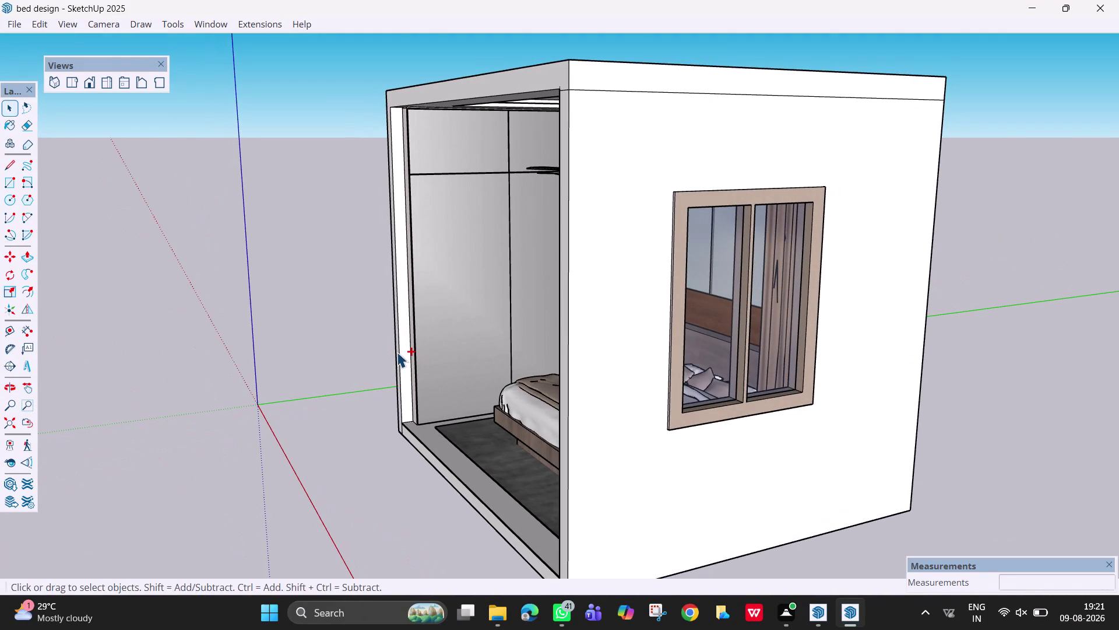
Orbit the bedroom around to a front view facing the bed and zoom in.
key(ctrl+s)
key(ctrl+s)
middle_drag(497, 380, 668, 408)
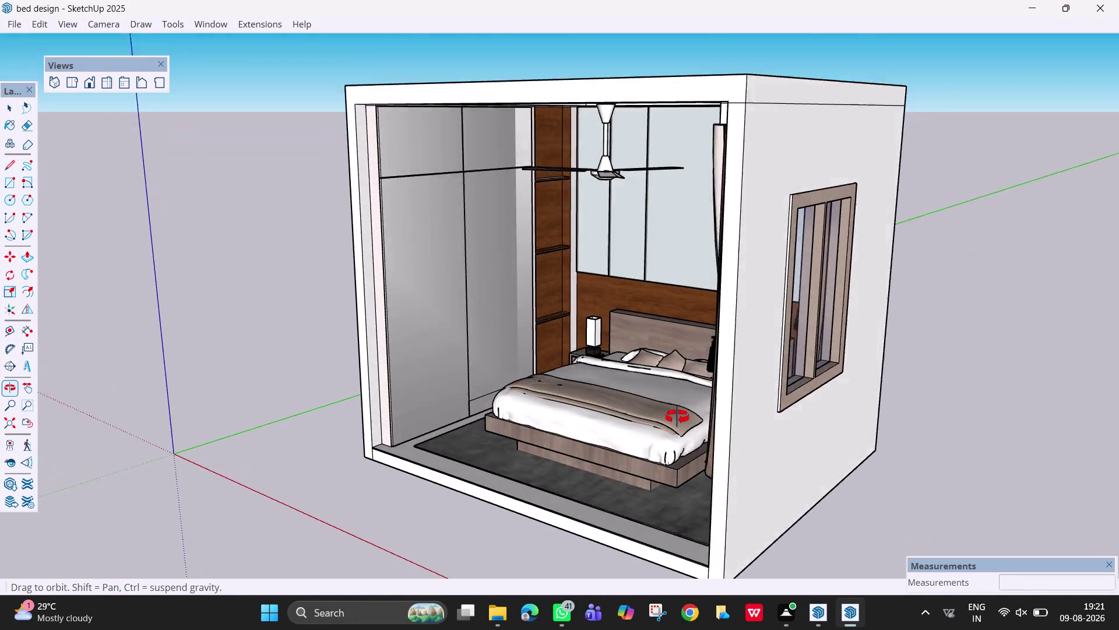
middle_drag(668, 408, 809, 334)
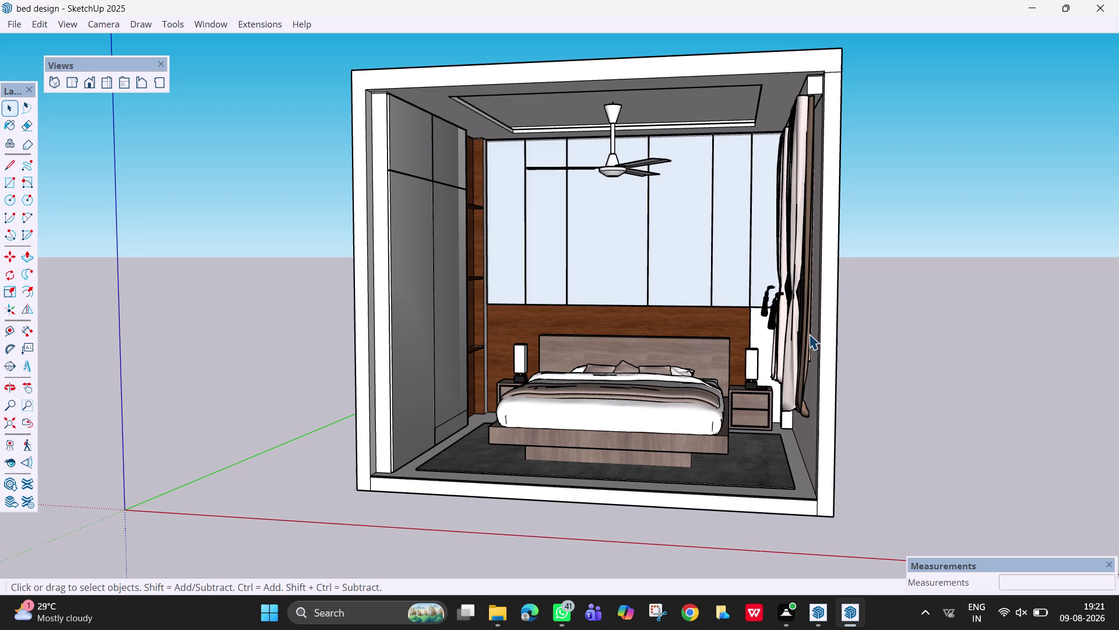
middle_drag(695, 359, 764, 403)
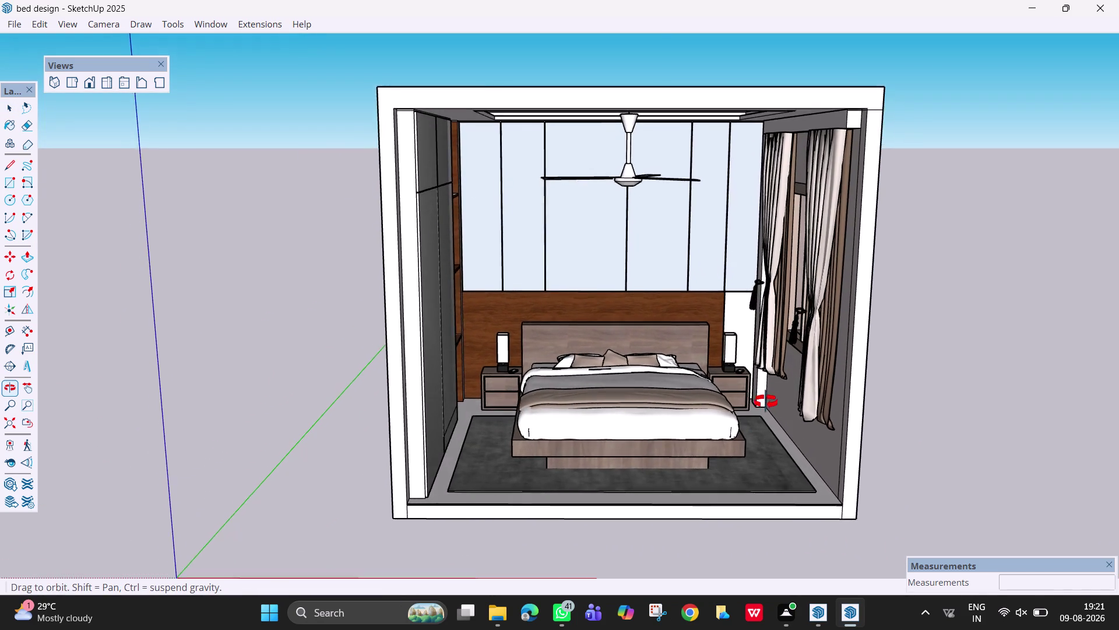
middle_drag(764, 402, 748, 407)
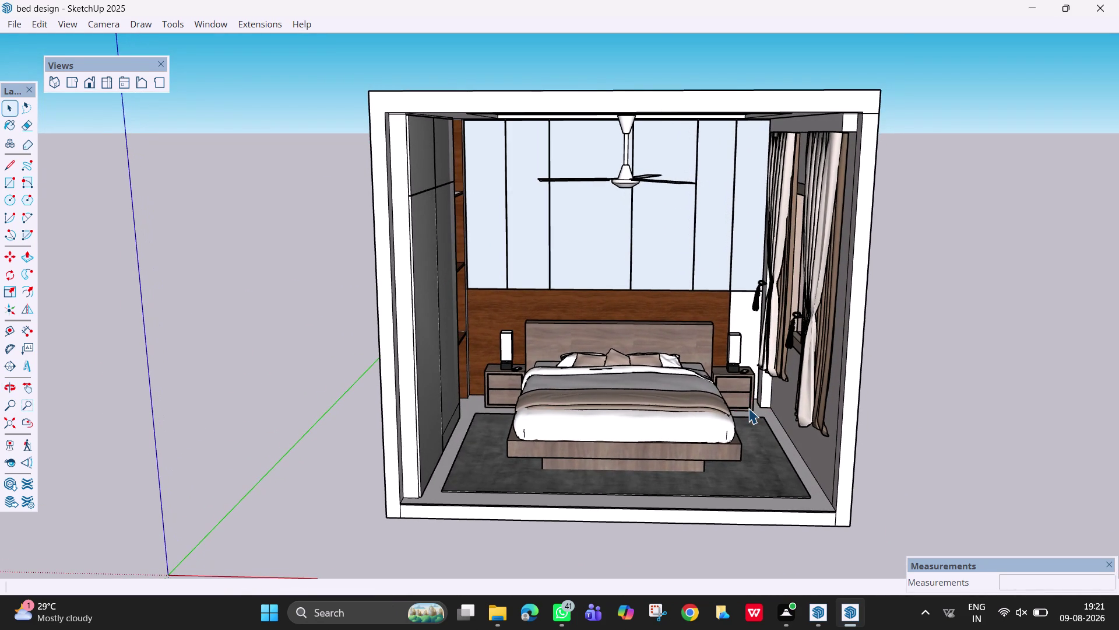
scroll(up, 3)
click(739, 398)
Pan to centre the bedroom and level the front viewing angle.
key(h)
drag(738, 398, 743, 405)
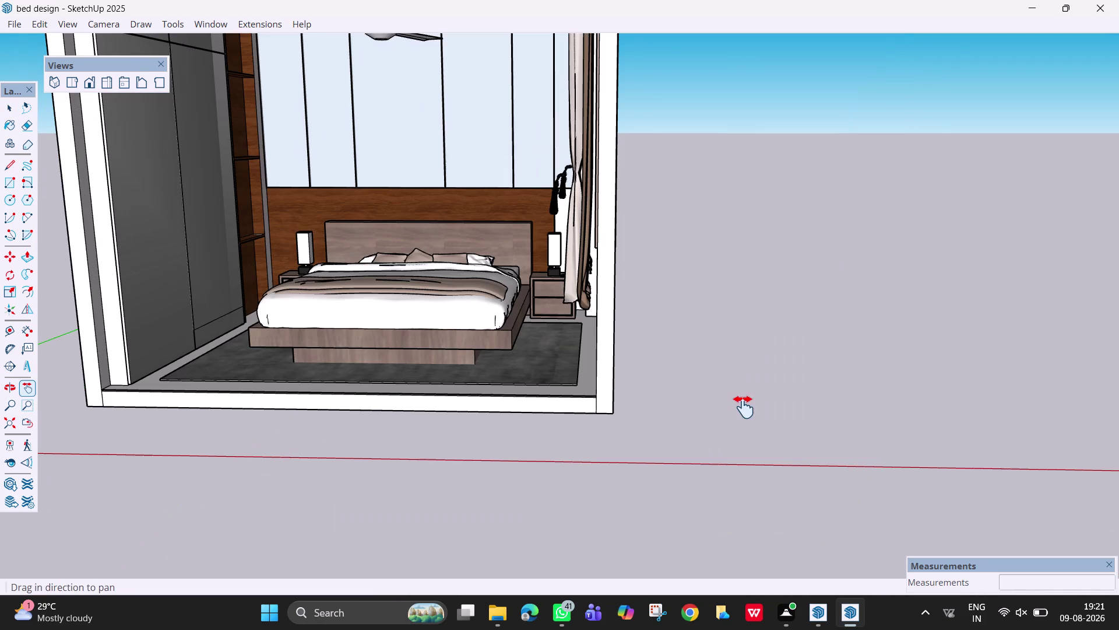
drag(743, 405, 745, 408)
drag(539, 334, 660, 461)
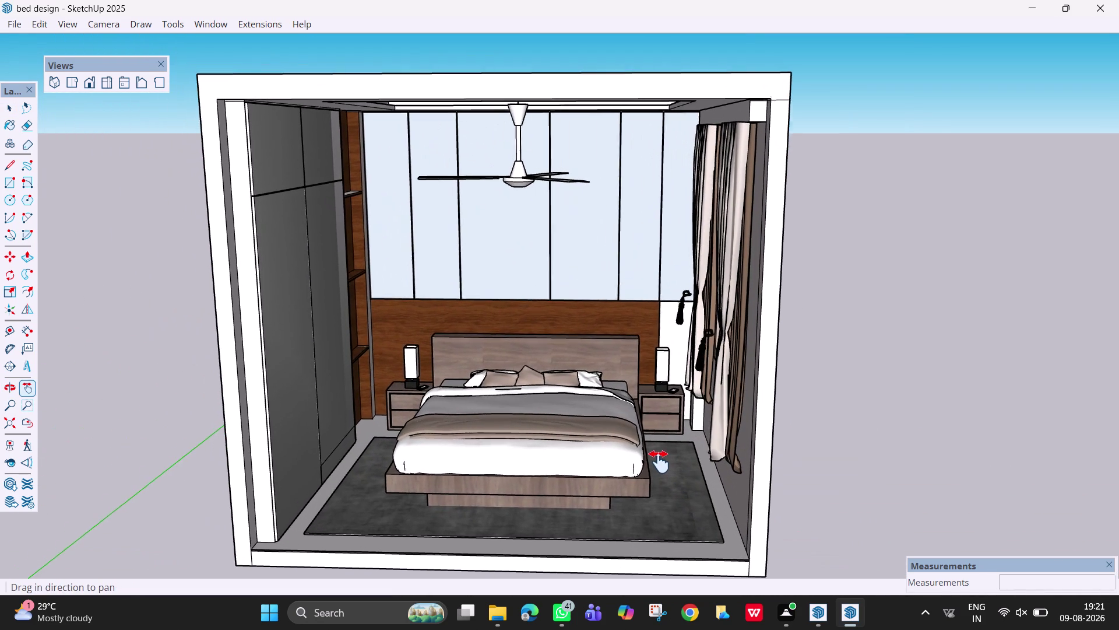
drag(659, 460, 660, 462)
middle_drag(664, 448, 673, 450)
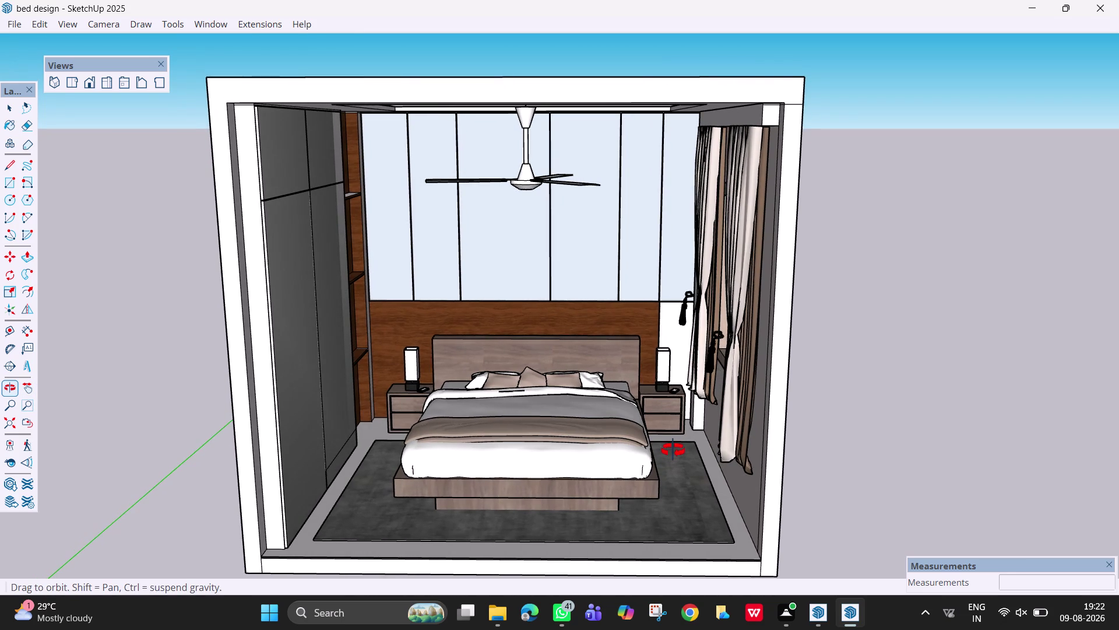
middle_drag(673, 450, 683, 453)
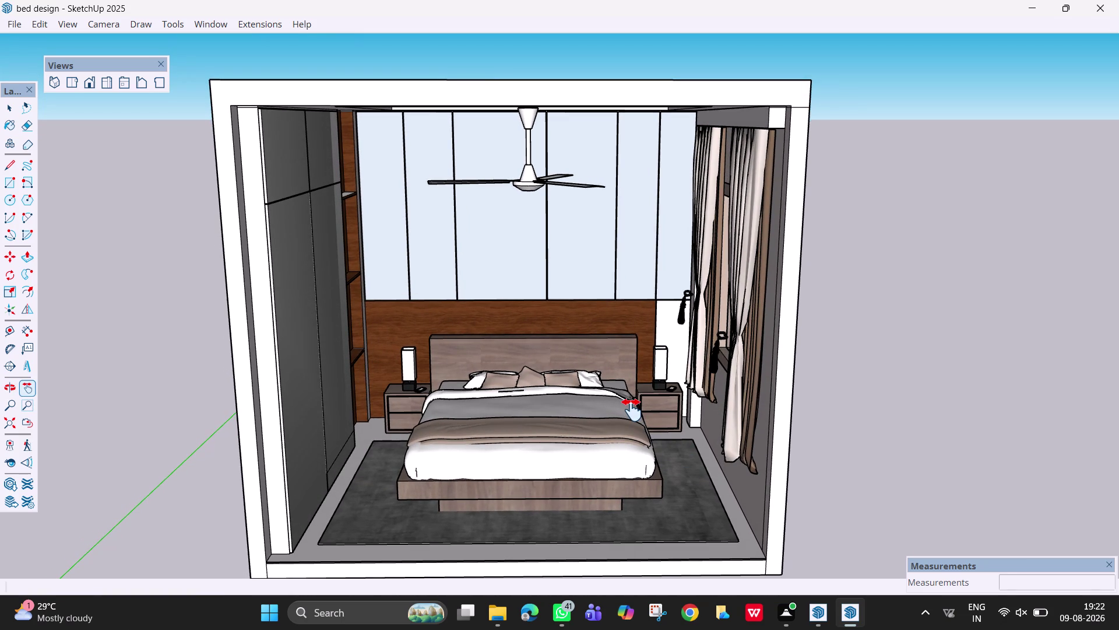
middle_drag(632, 410, 632, 402)
drag(604, 375, 600, 356)
Zoom closer on the bed, level the view, and open the Print dialog.
scroll(up, 3)
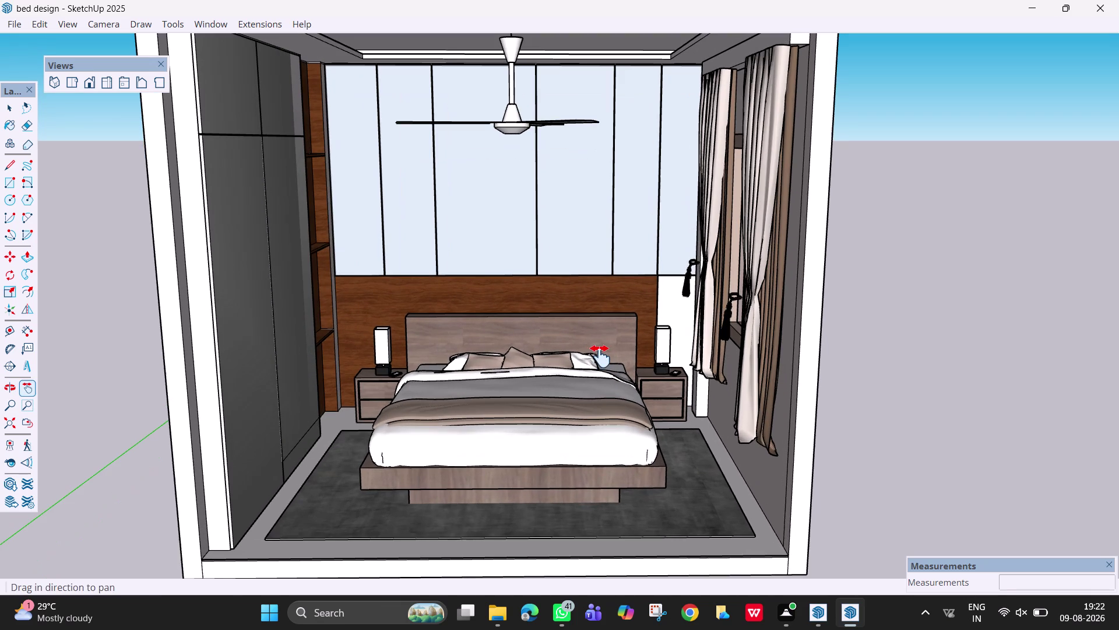
middle_drag(616, 366, 652, 391)
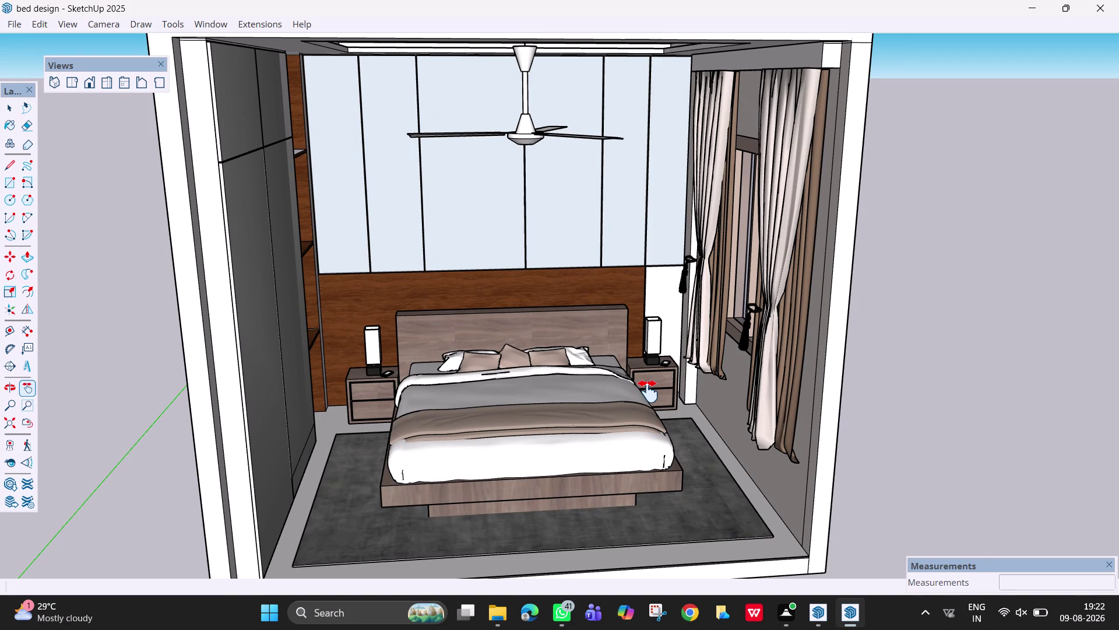
middle_drag(648, 392, 623, 391)
key(space)
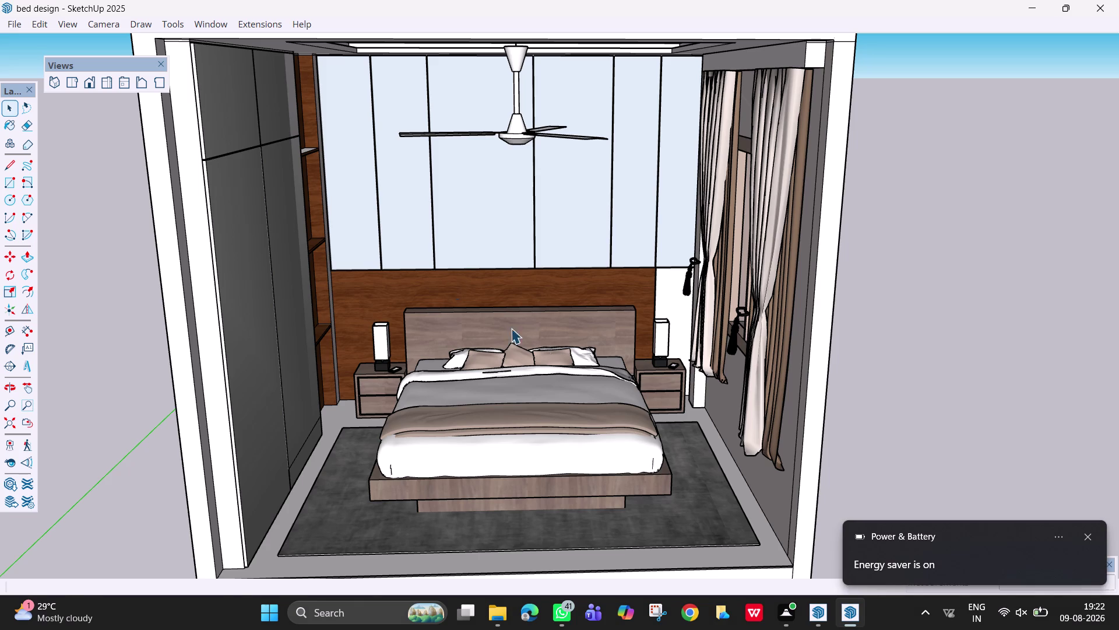
key(space)
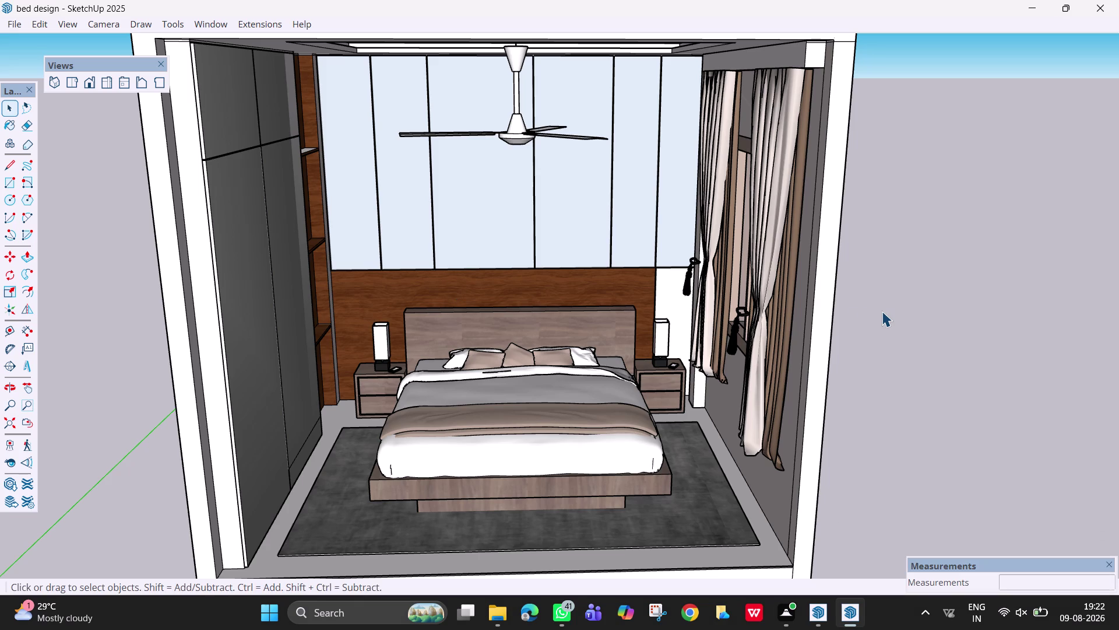
key(ctrl+p)
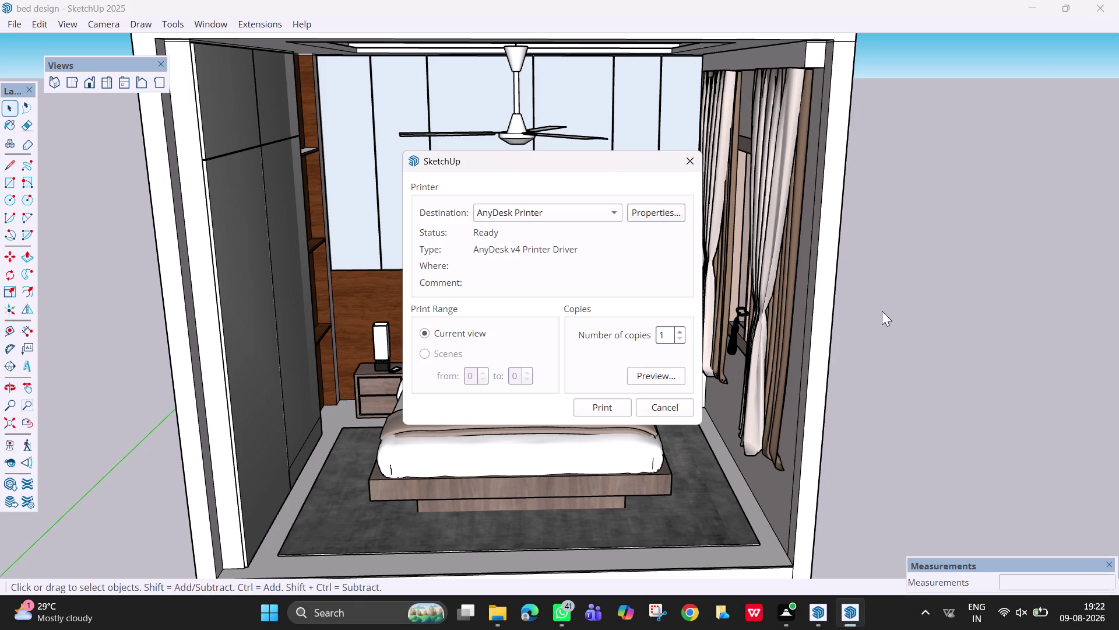
Choose Microsoft Print to PDF as the printer and open the page preview.
click(597, 215)
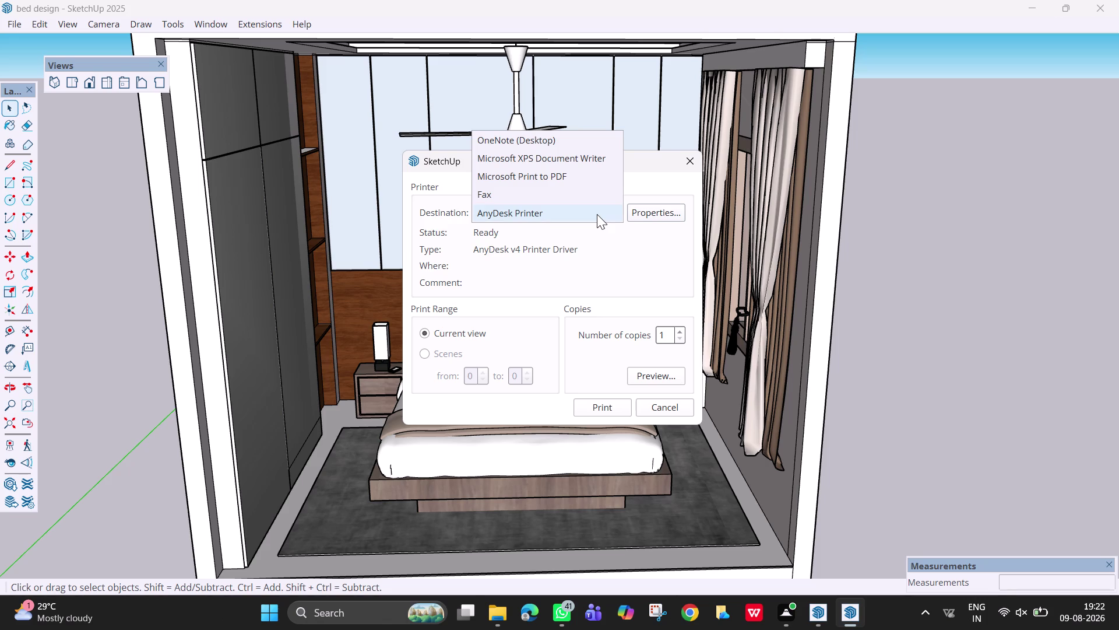
click(632, 249)
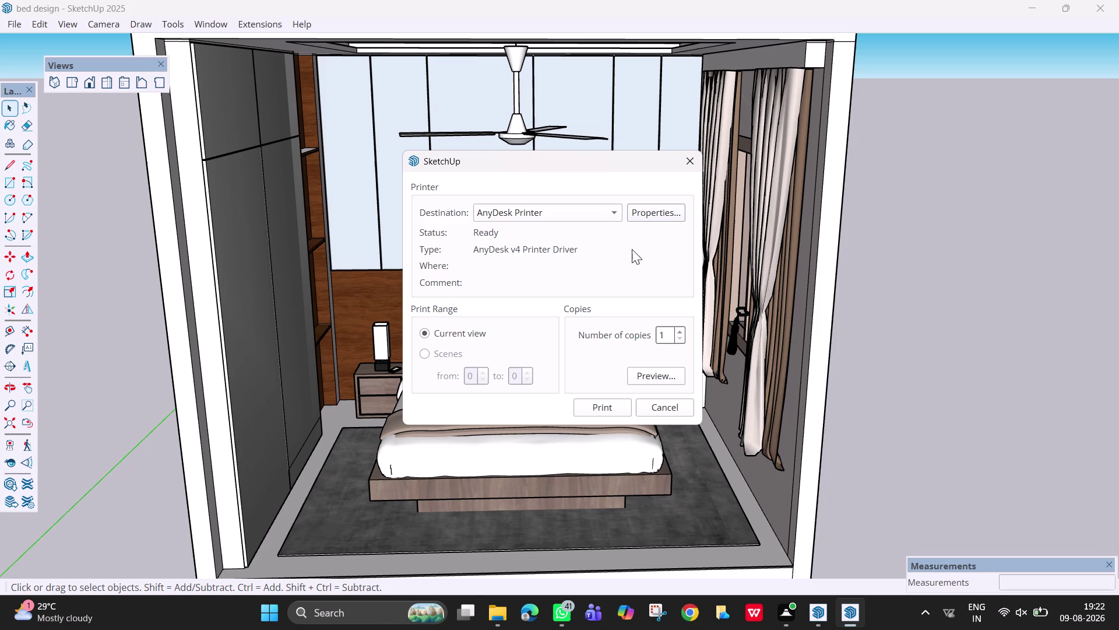
click(608, 219)
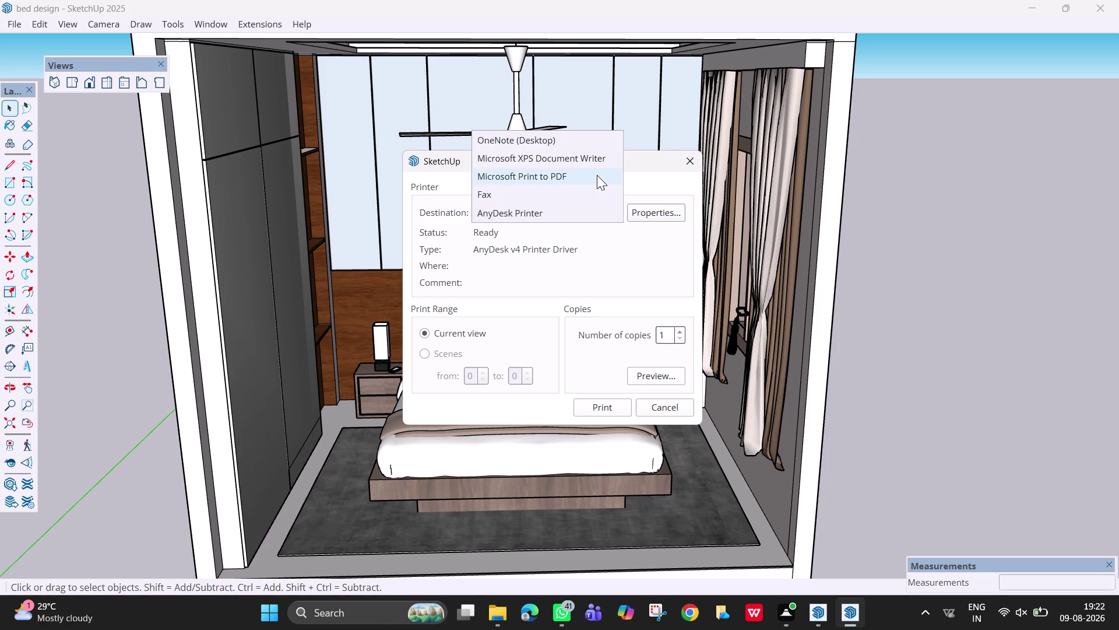
click(597, 175)
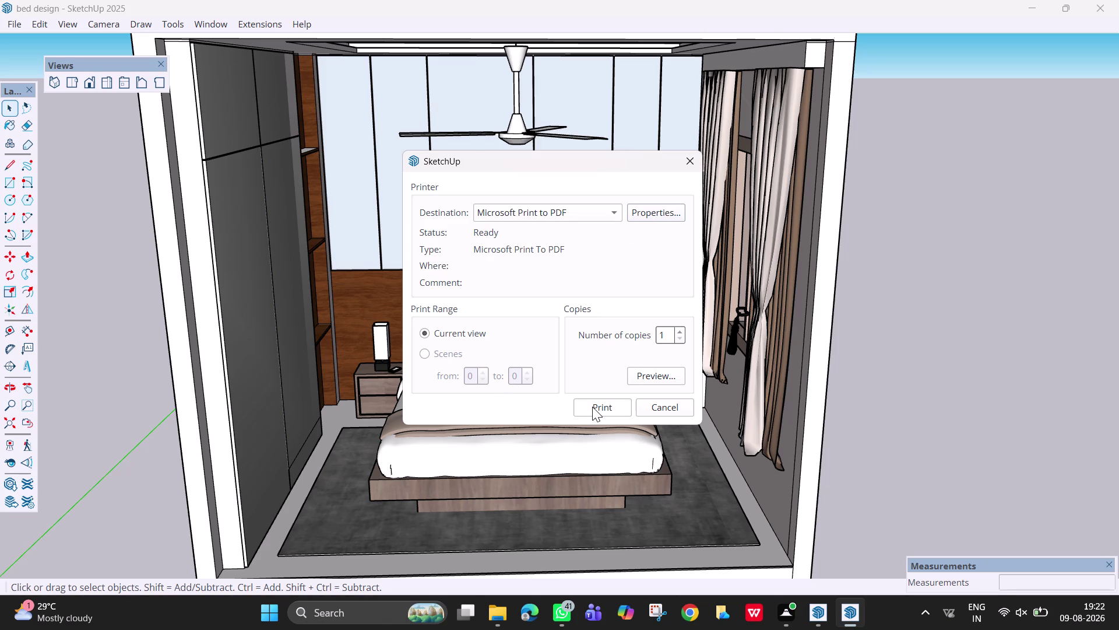
click(647, 383)
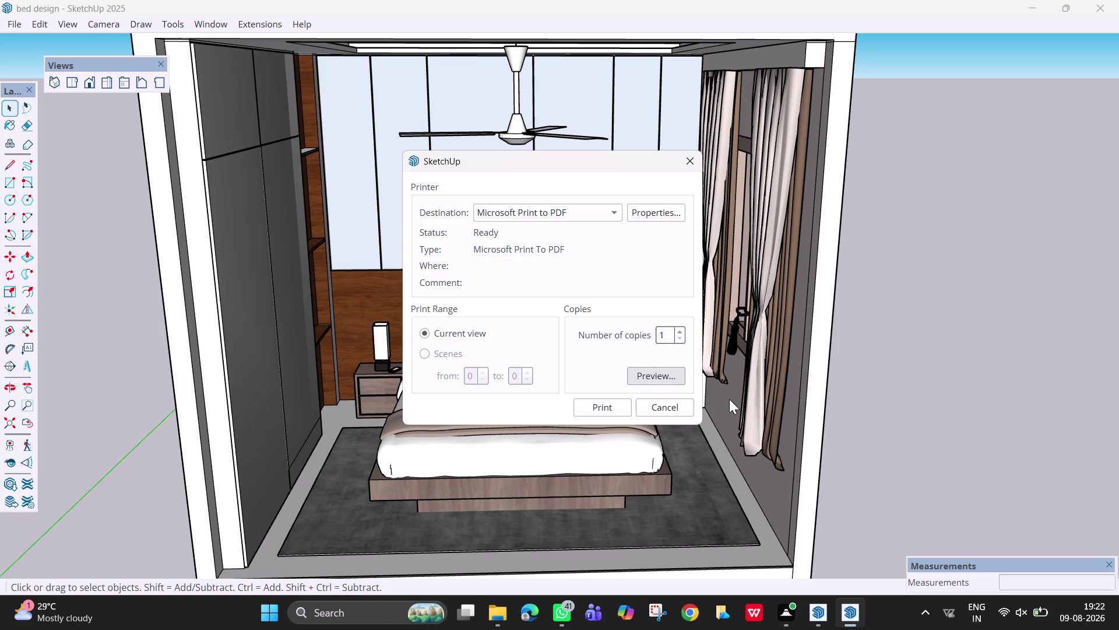
scroll(up, 3)
Zoom in twice on the page preview, then close the preview window.
scroll(down, 3)
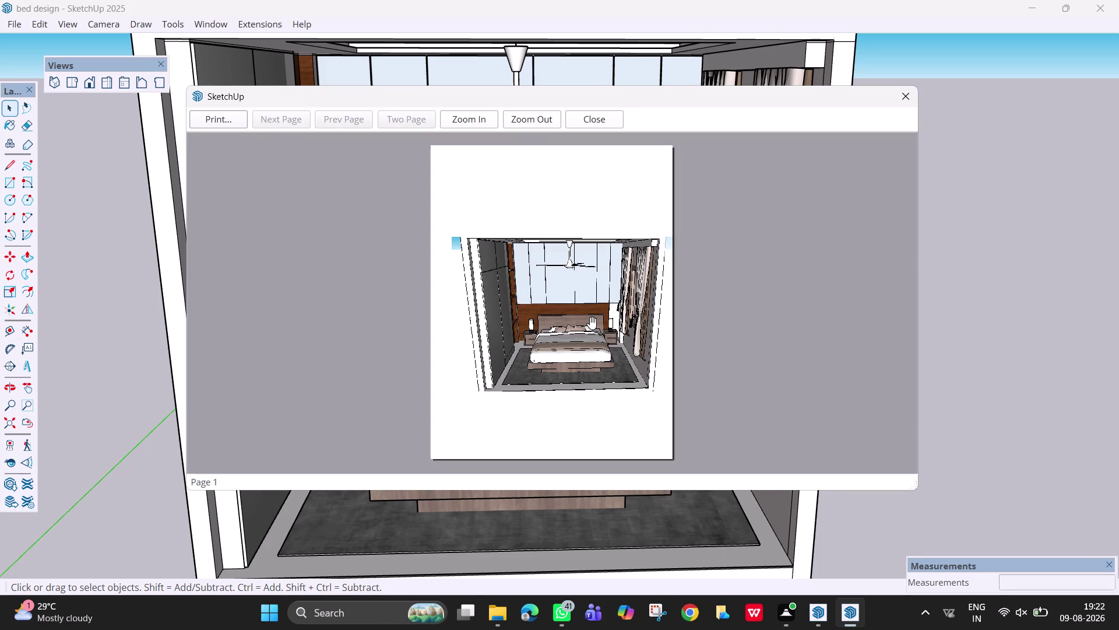
scroll(up, 3)
click(479, 119)
triple_click(479, 120)
click(479, 120)
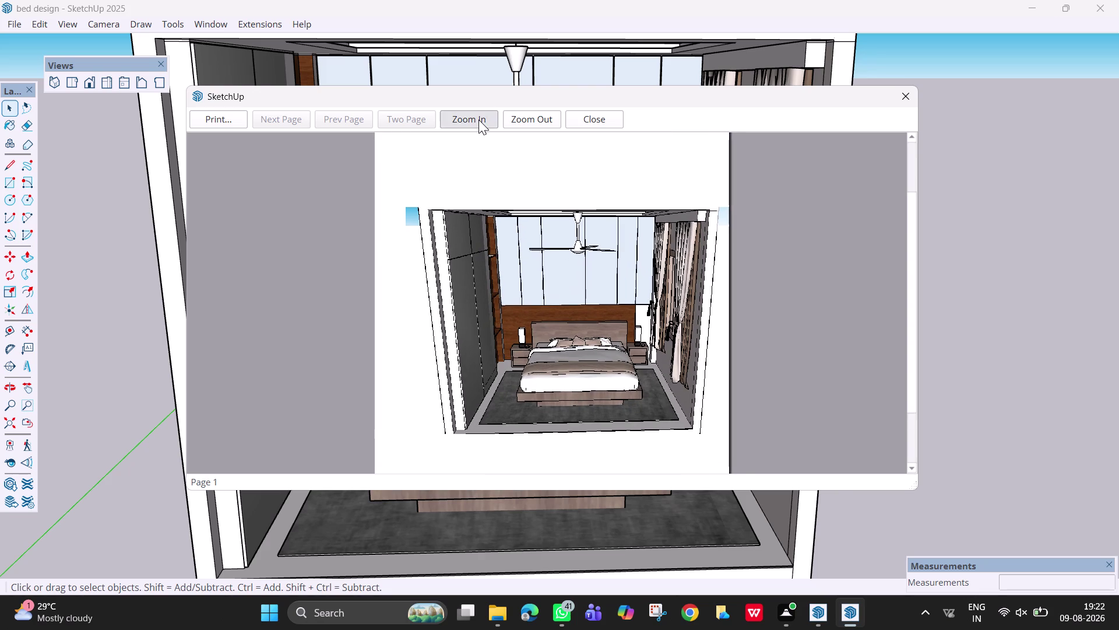
middle_drag(564, 239, 531, 187)
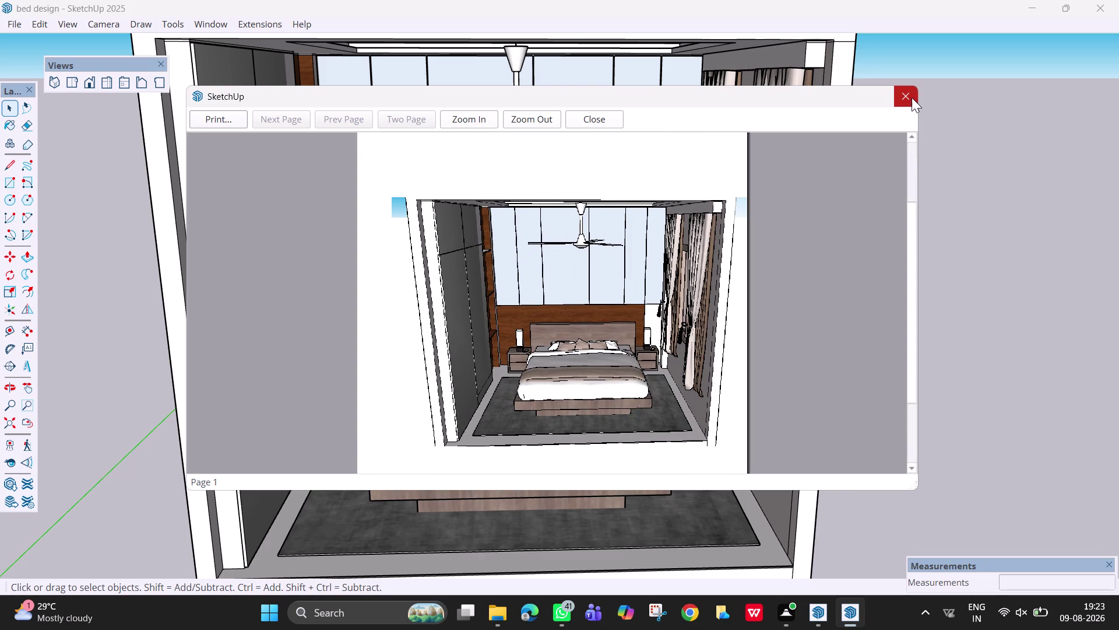
click(906, 98)
scroll(down, 3)
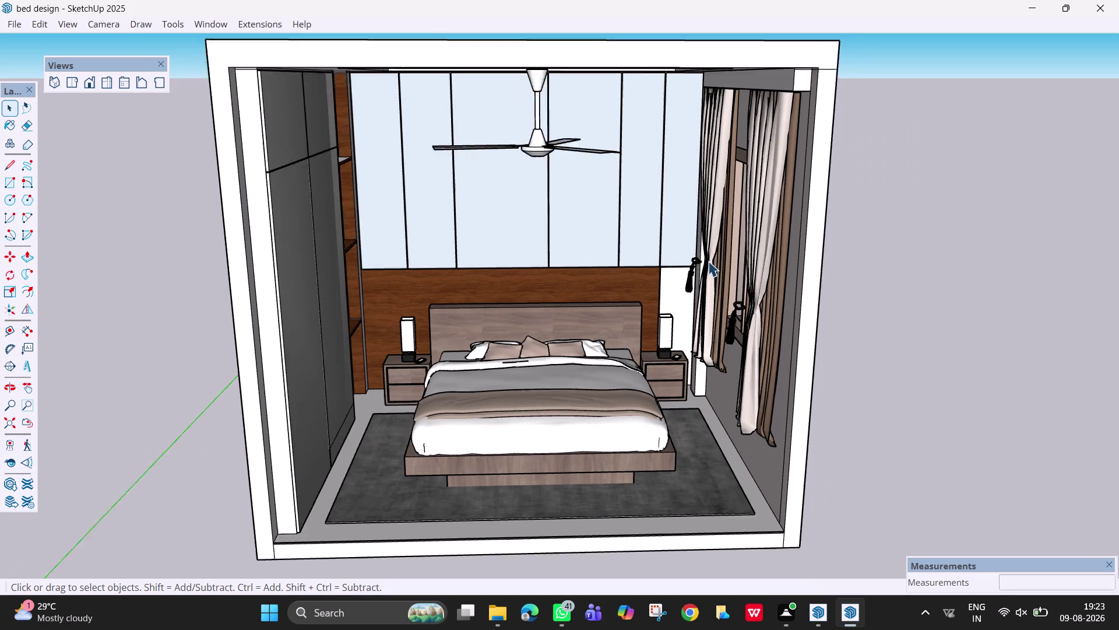
Orbit and pan the bedroom back toward a straight-on view of the bed wall.
middle_drag(686, 284, 685, 226)
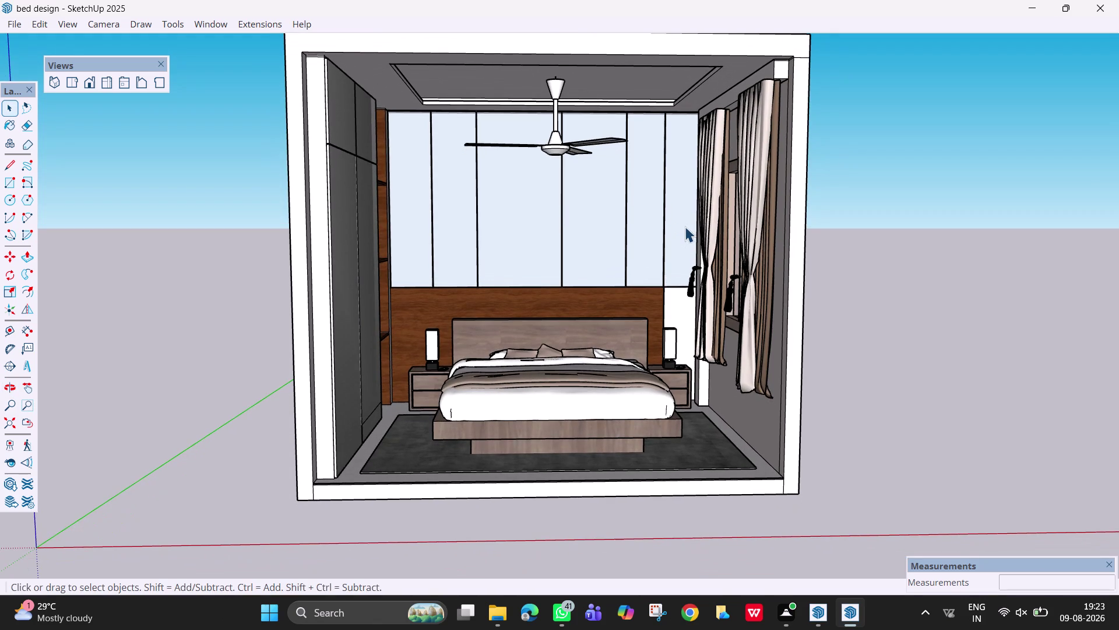
key(h)
drag(657, 280, 653, 322)
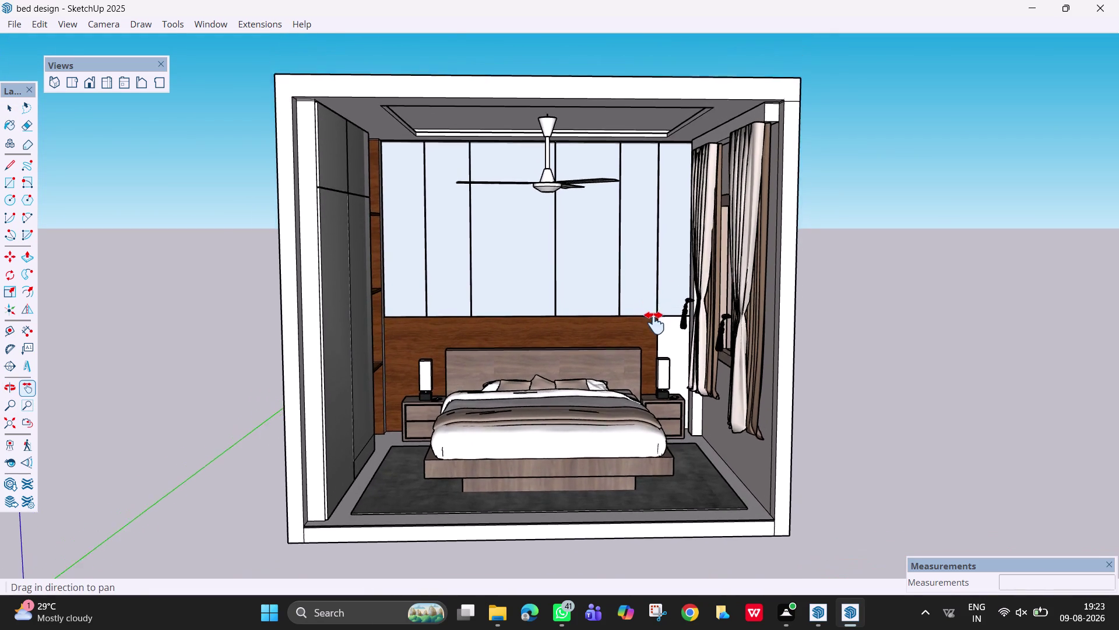
drag(653, 323, 668, 333)
scroll(up, 3)
middle_drag(676, 337, 706, 340)
middle_drag(707, 340, 703, 341)
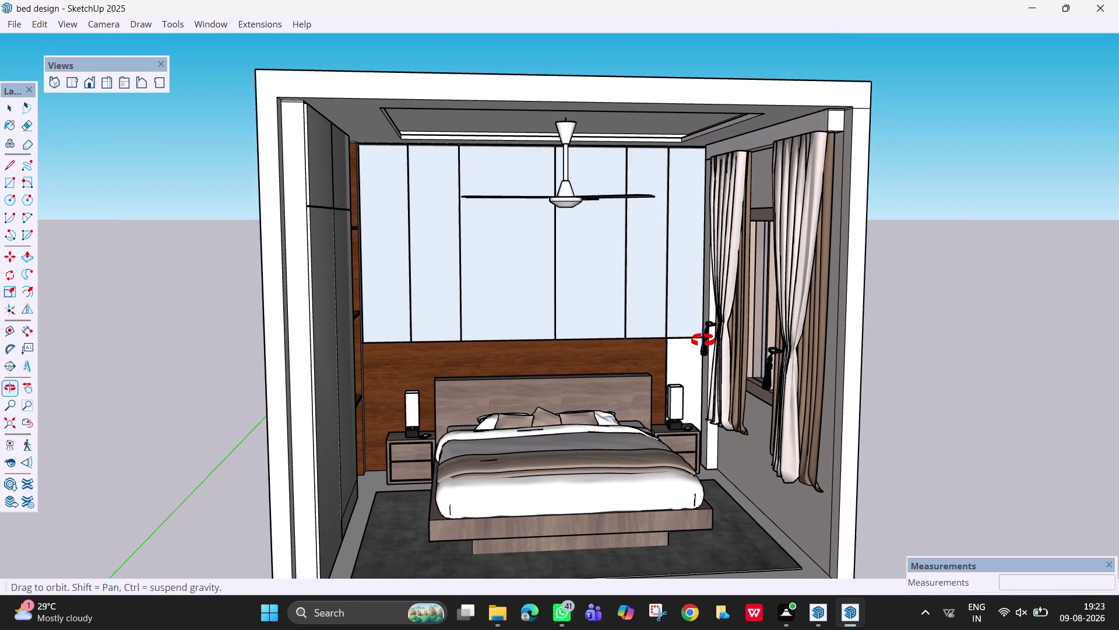
middle_drag(702, 341, 678, 341)
middle_drag(687, 342, 695, 345)
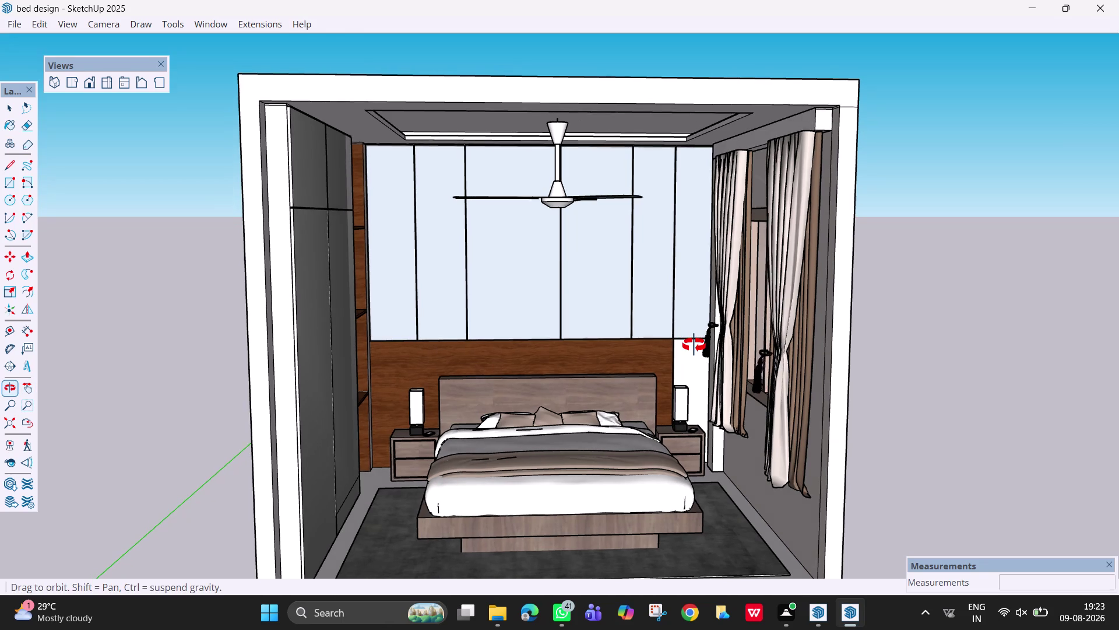
middle_drag(694, 345, 695, 345)
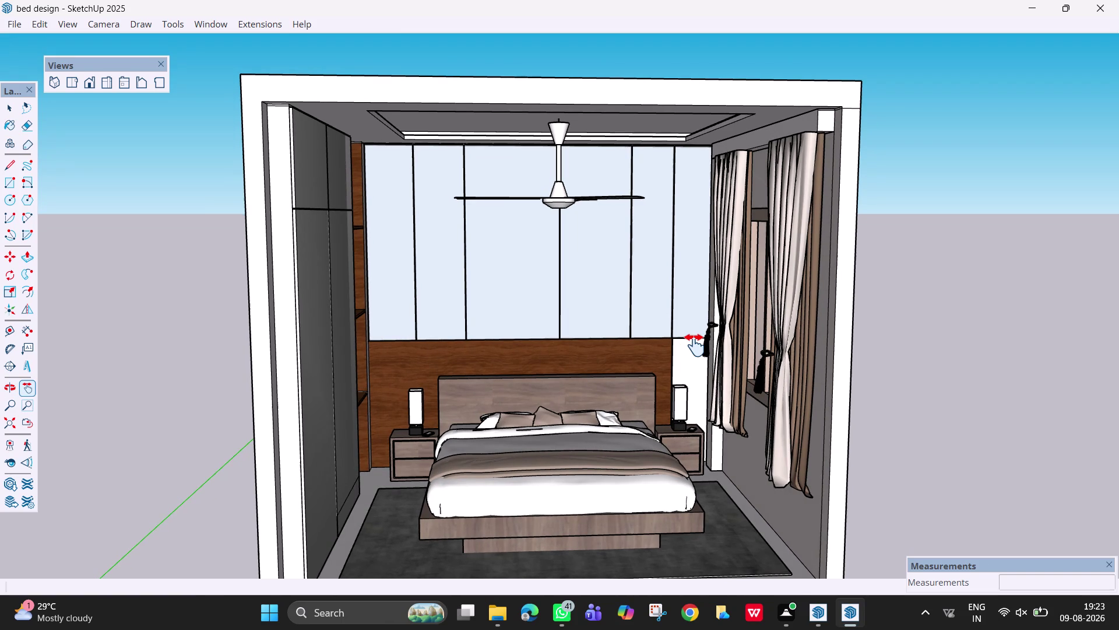
Recentre and level the front view, return to Select, and open Print.
drag(691, 339, 690, 324)
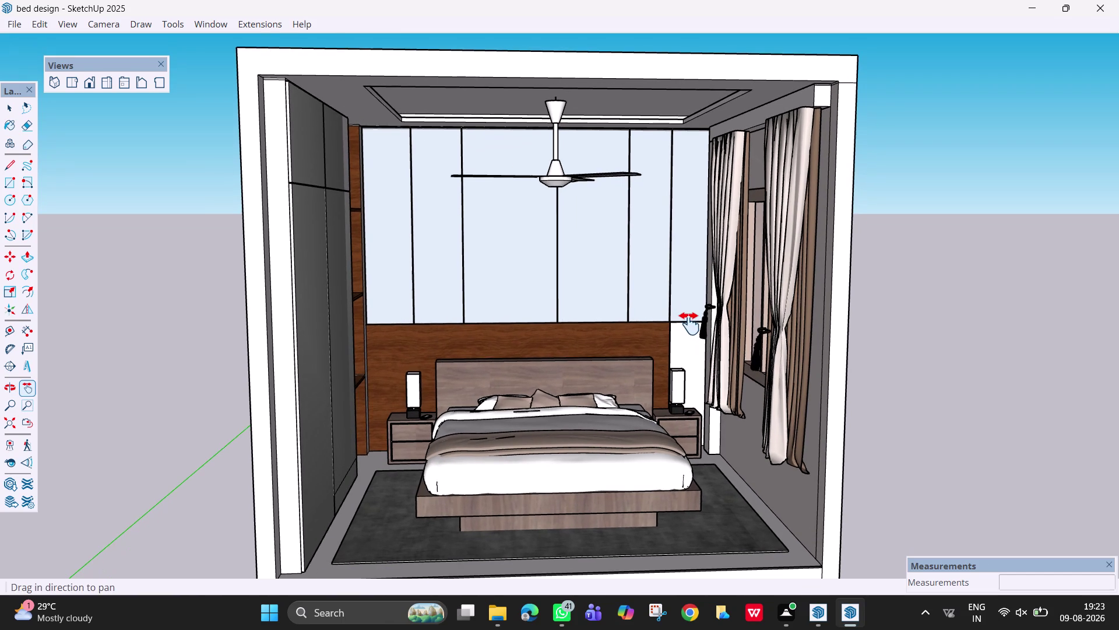
drag(689, 324, 690, 325)
middle_drag(690, 325, 689, 324)
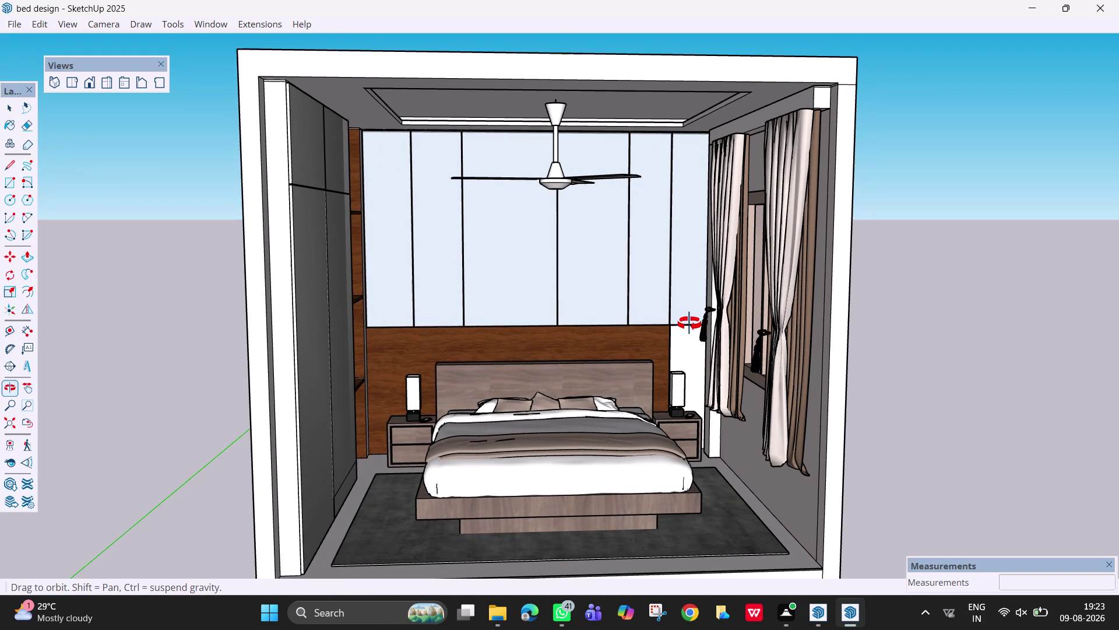
middle_drag(689, 324, 691, 317)
drag(658, 323, 660, 329)
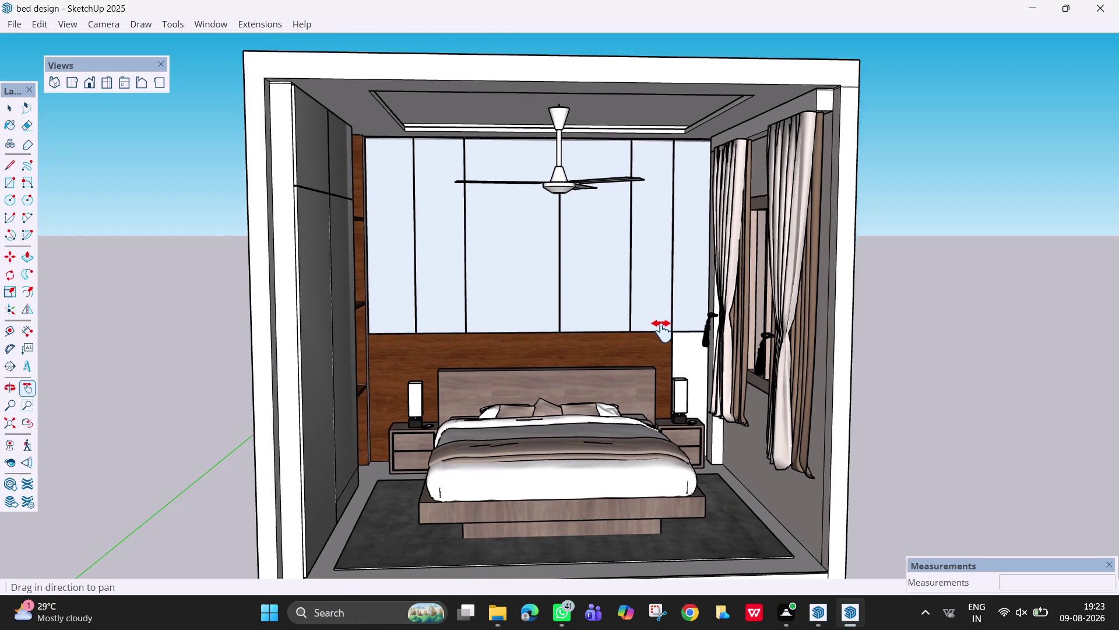
drag(661, 330, 665, 325)
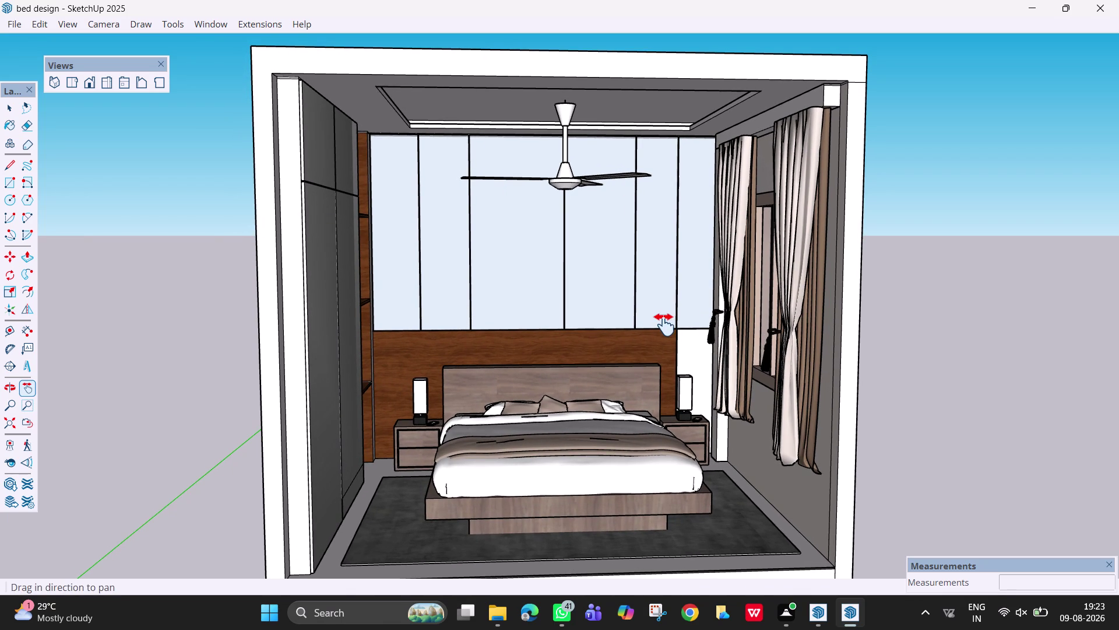
key(space)
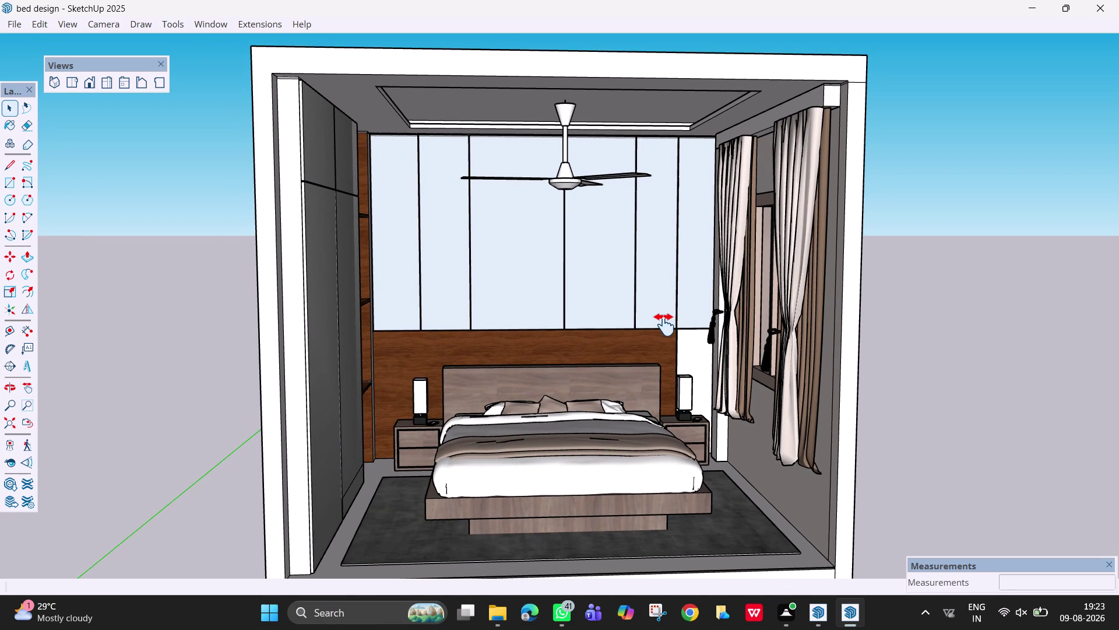
key(space)
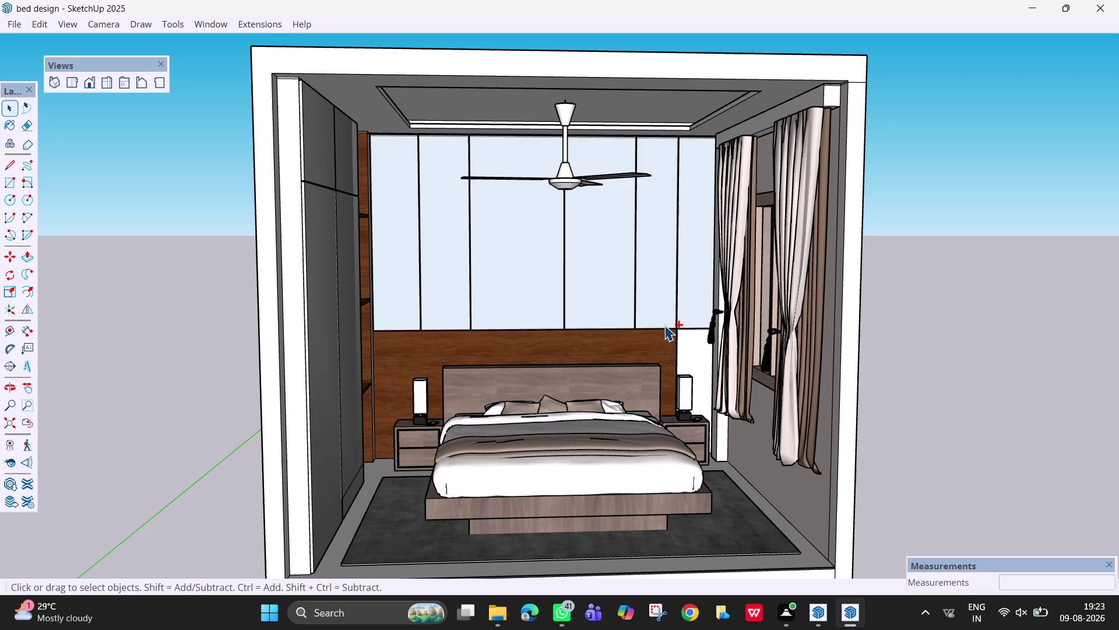
key(ctrl+p)
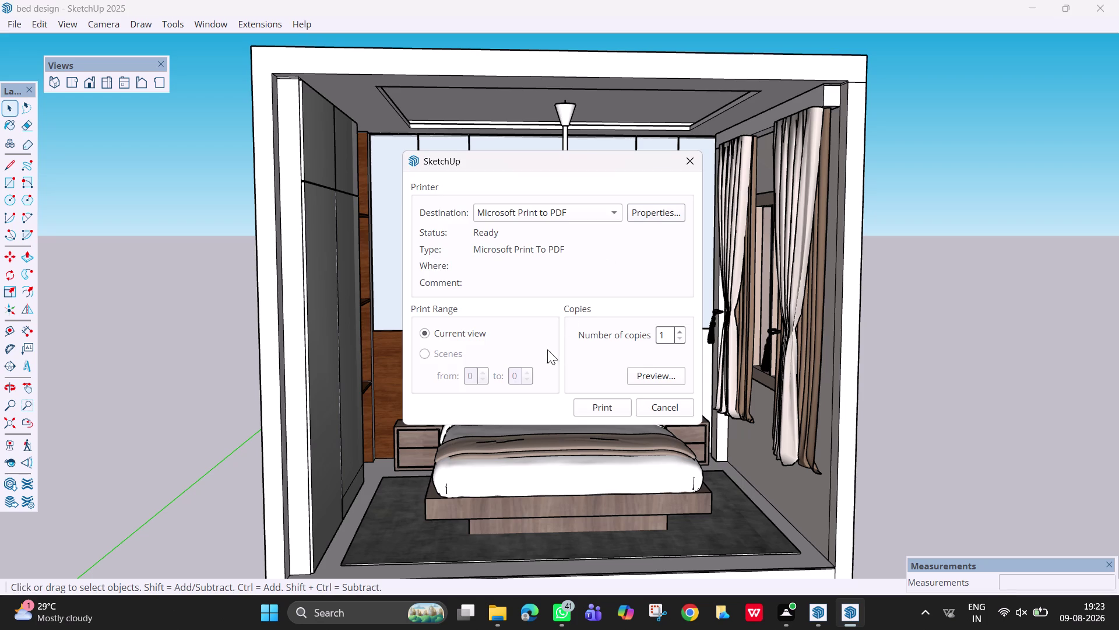
Preview the printed page of the bedroom view, then close the preview.
click(653, 377)
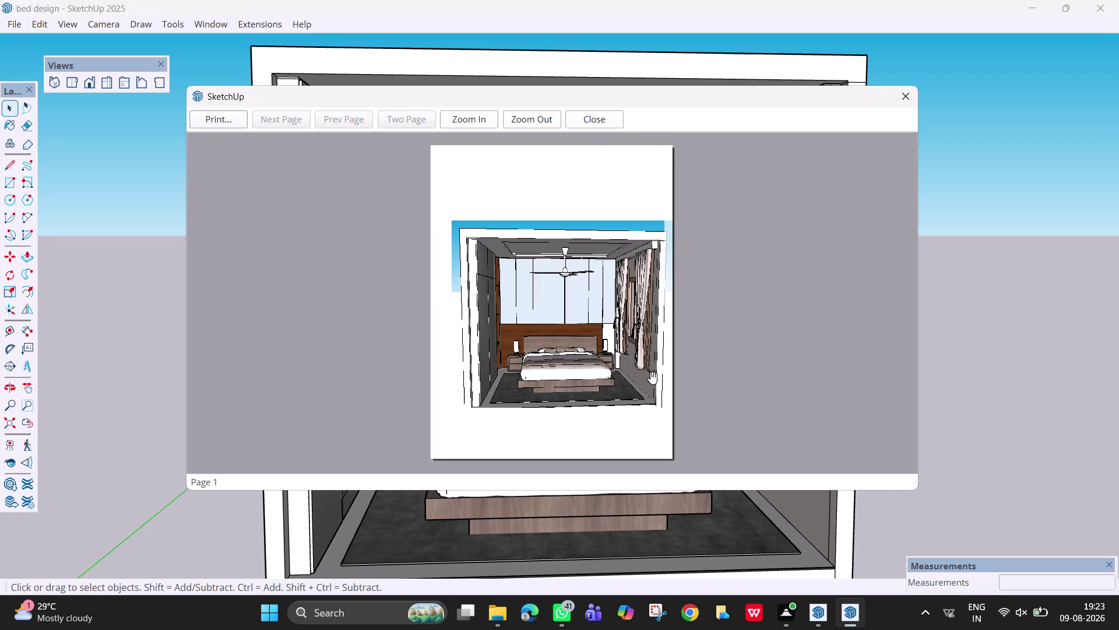
scroll(up, 3)
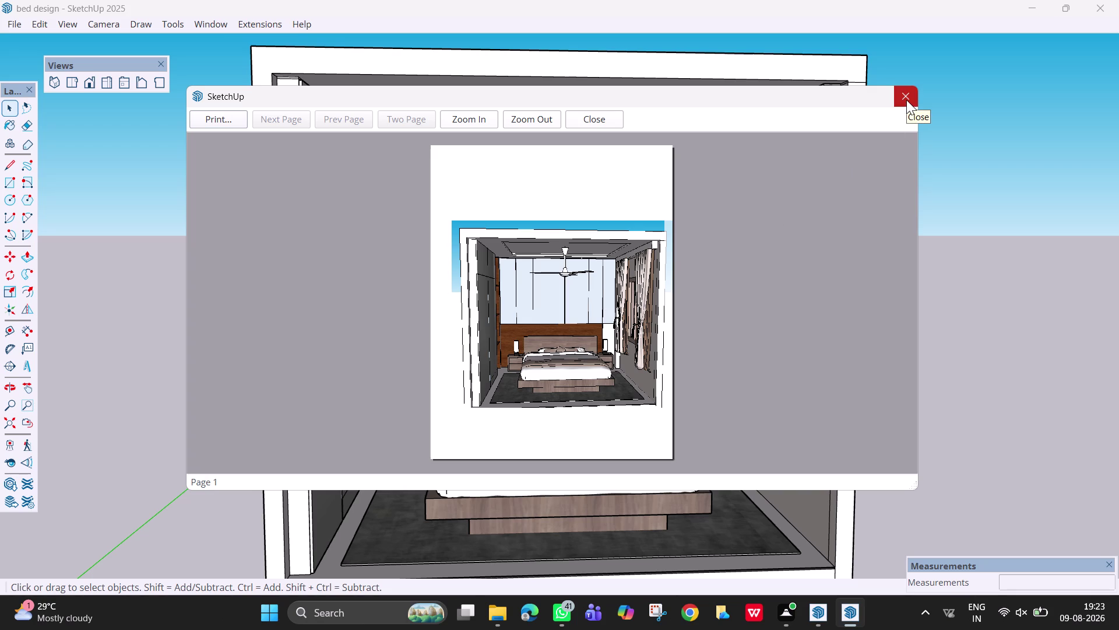
scroll(up, 3)
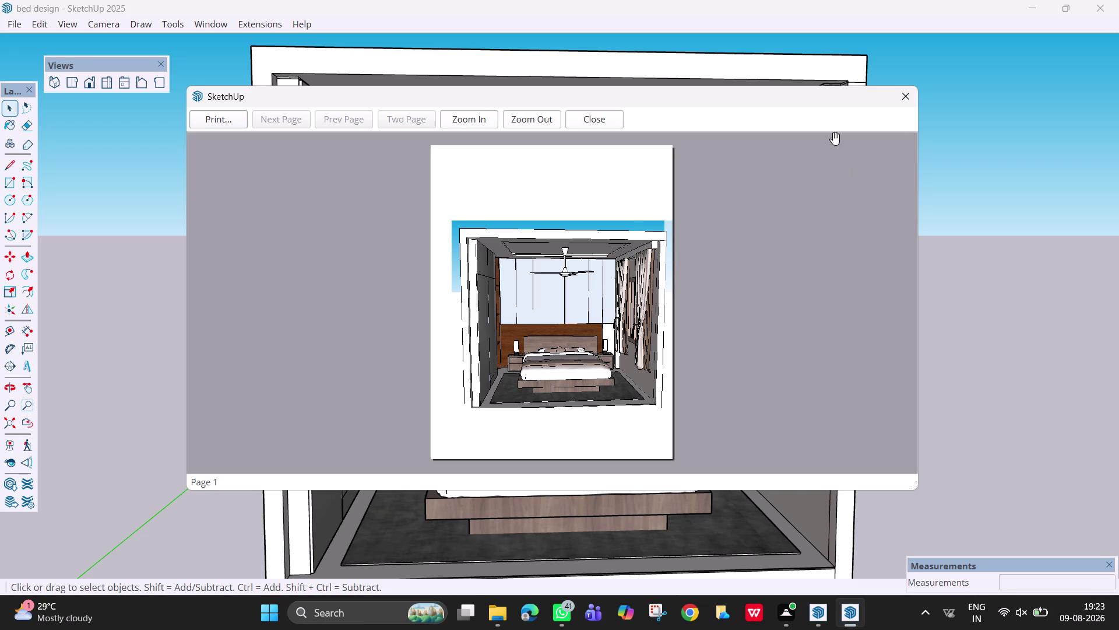
click(901, 102)
scroll(down, 3)
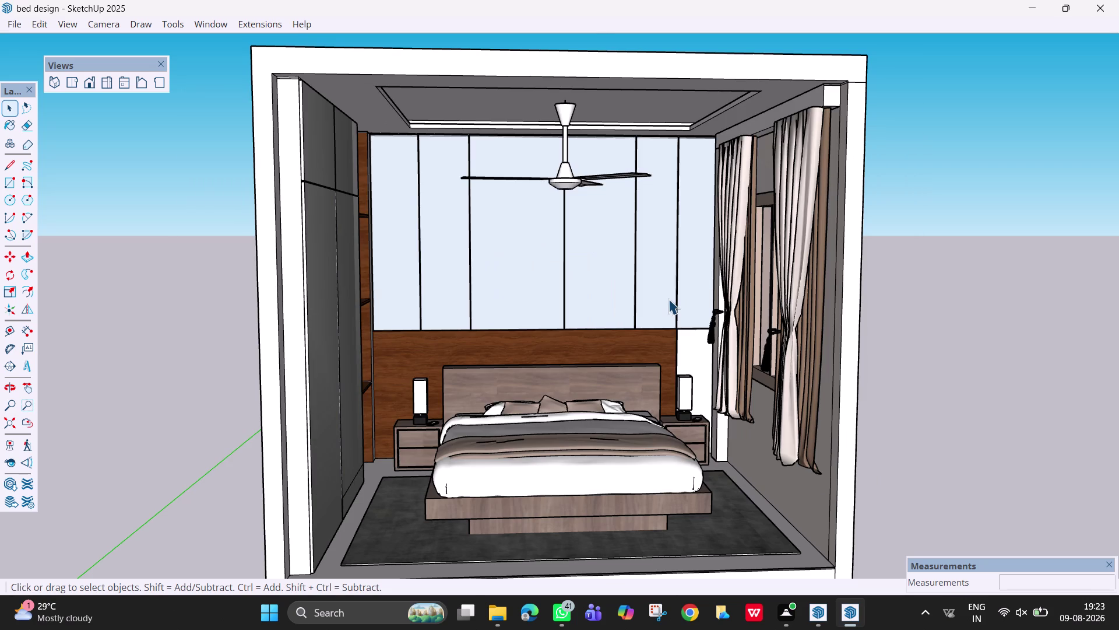
Reopen Print with Ctrl+P, preview the page again, and close it.
key(ctrl+p)
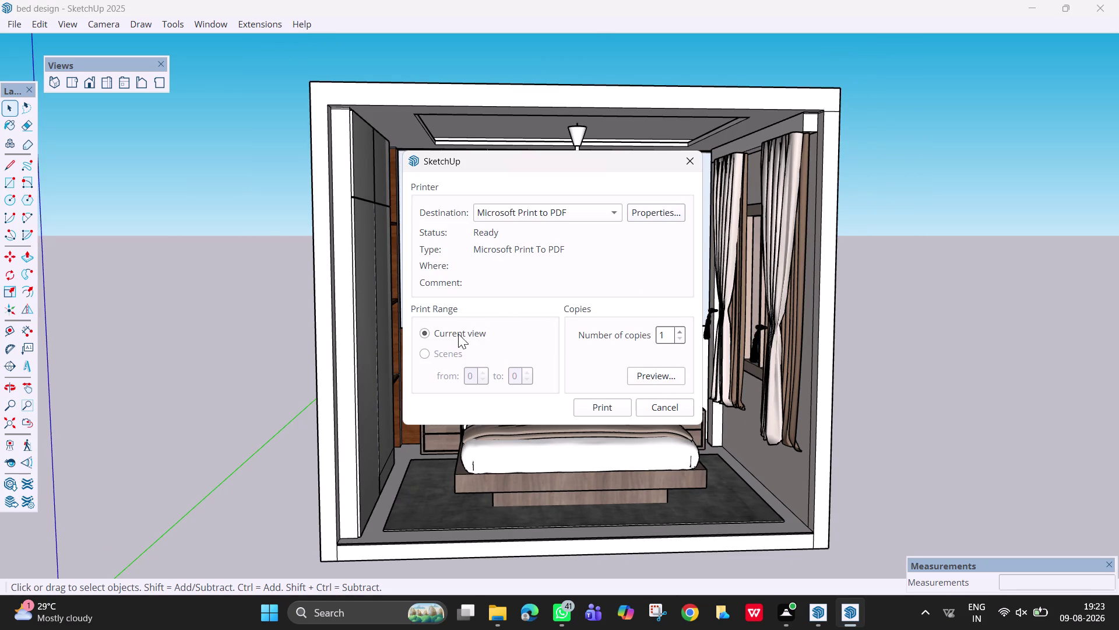
click(653, 376)
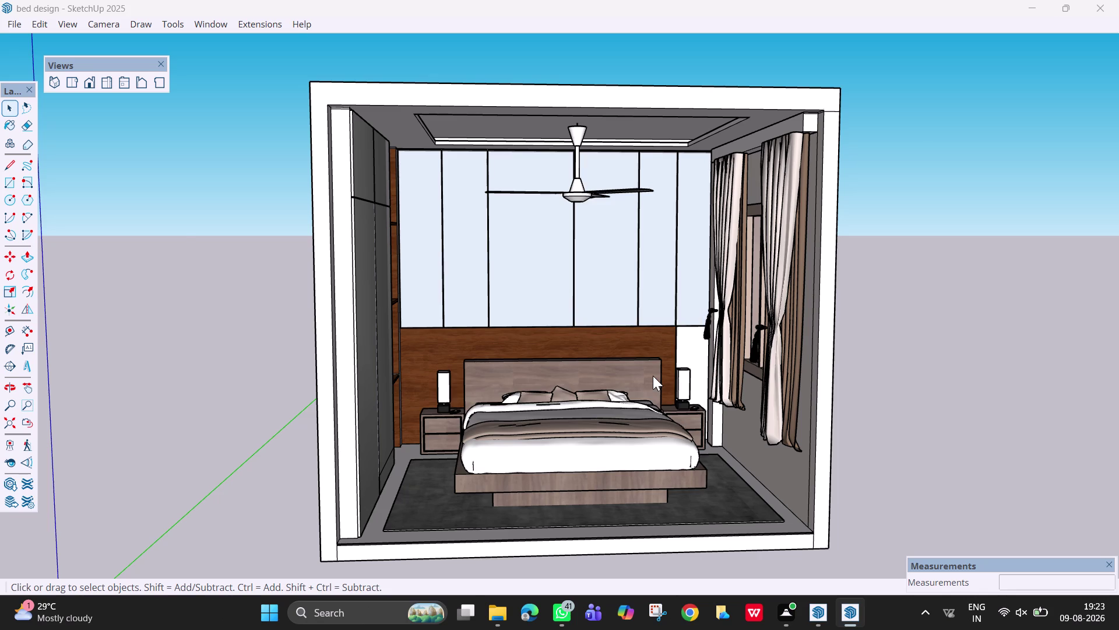
scroll(up, 3)
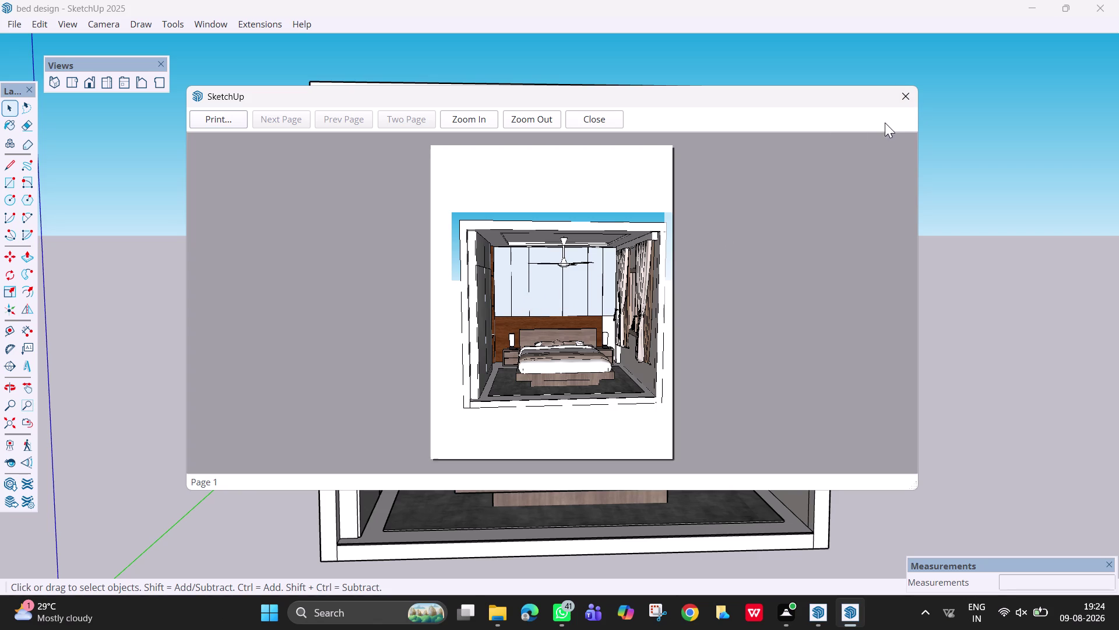
click(906, 96)
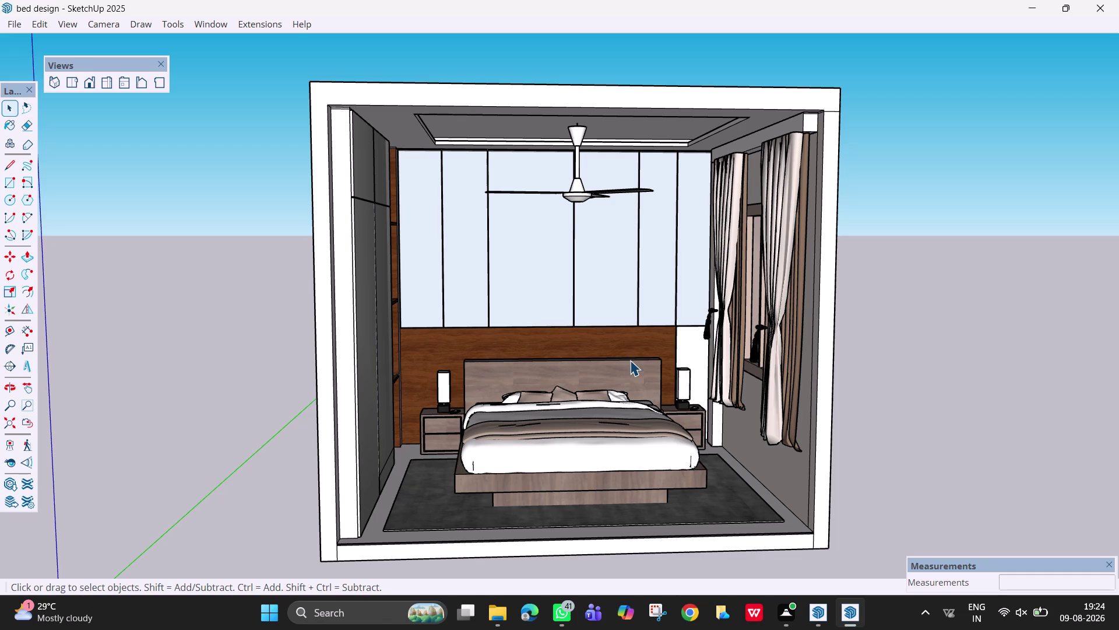
Zoom in and orbit the view to face the bed wall more closely.
scroll(down, 3)
scroll(up, 3)
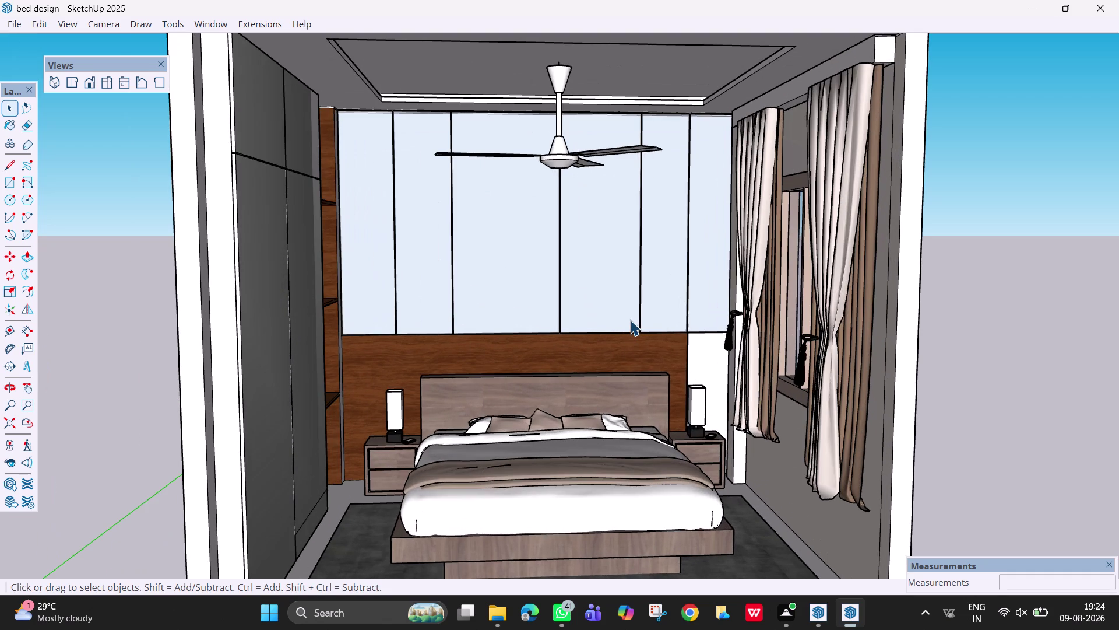
scroll(up, 3)
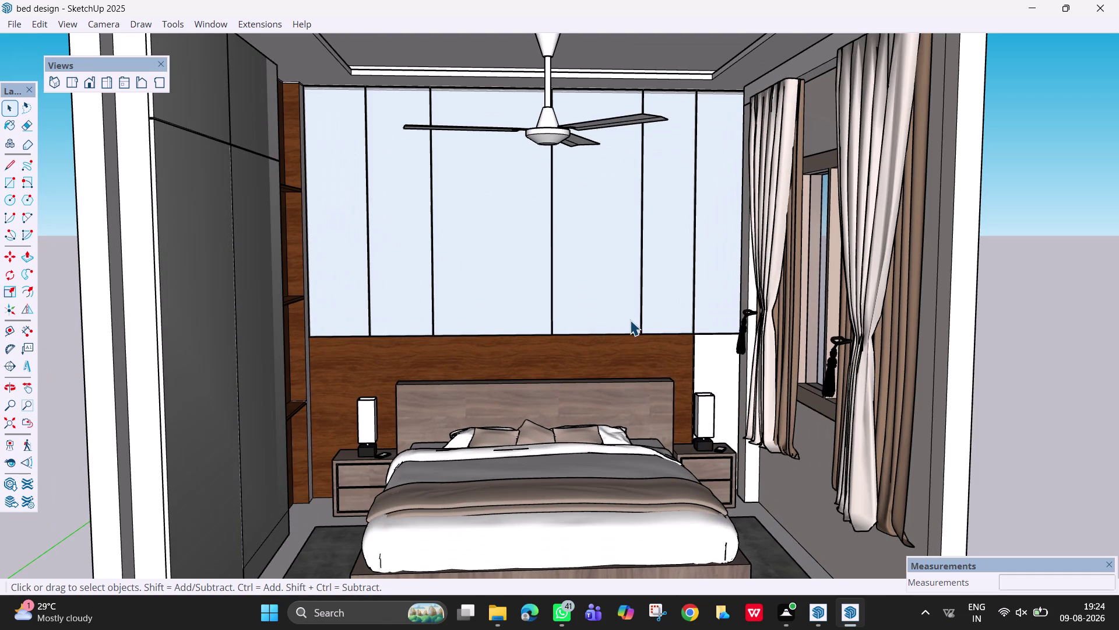
middle_drag(630, 320, 653, 314)
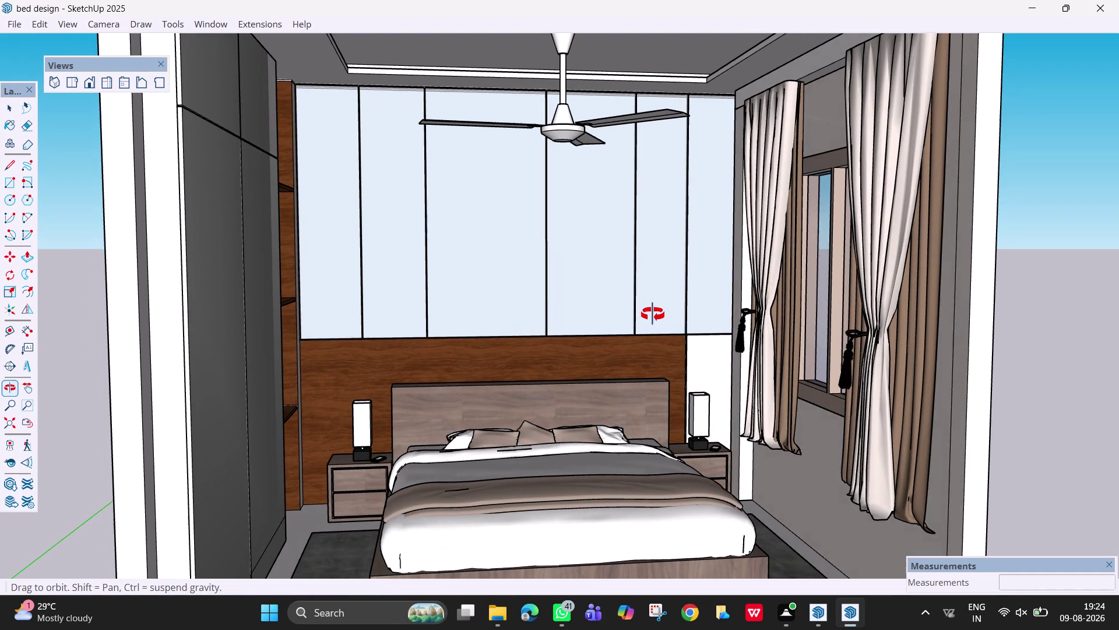
middle_drag(653, 314, 647, 307)
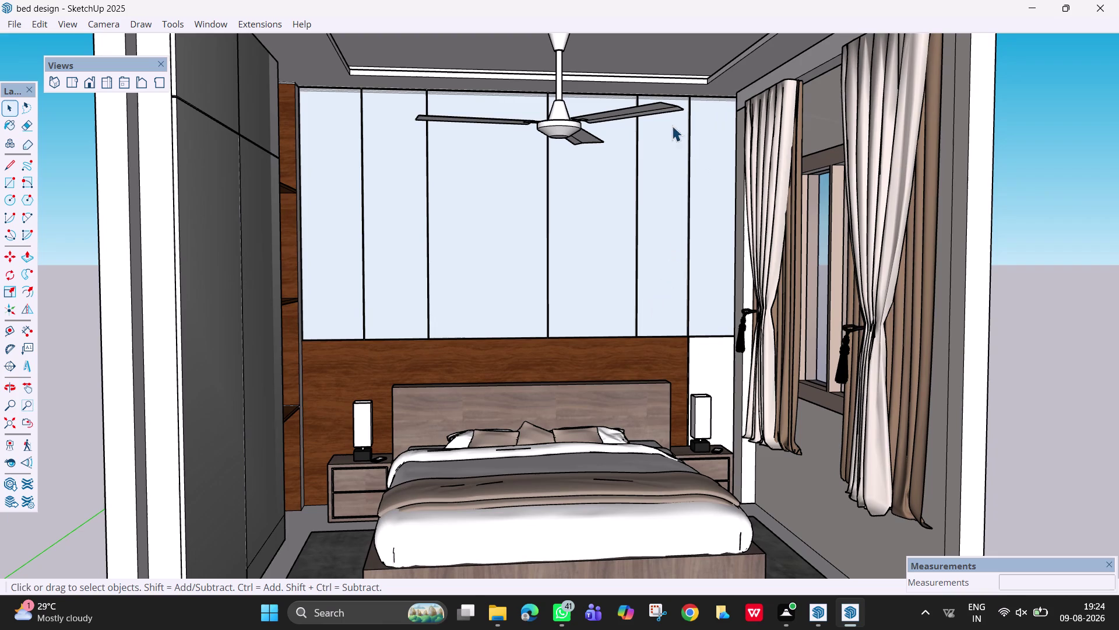
Open Print, preview the page with the closer framing, and close the preview.
key(ctrl+p)
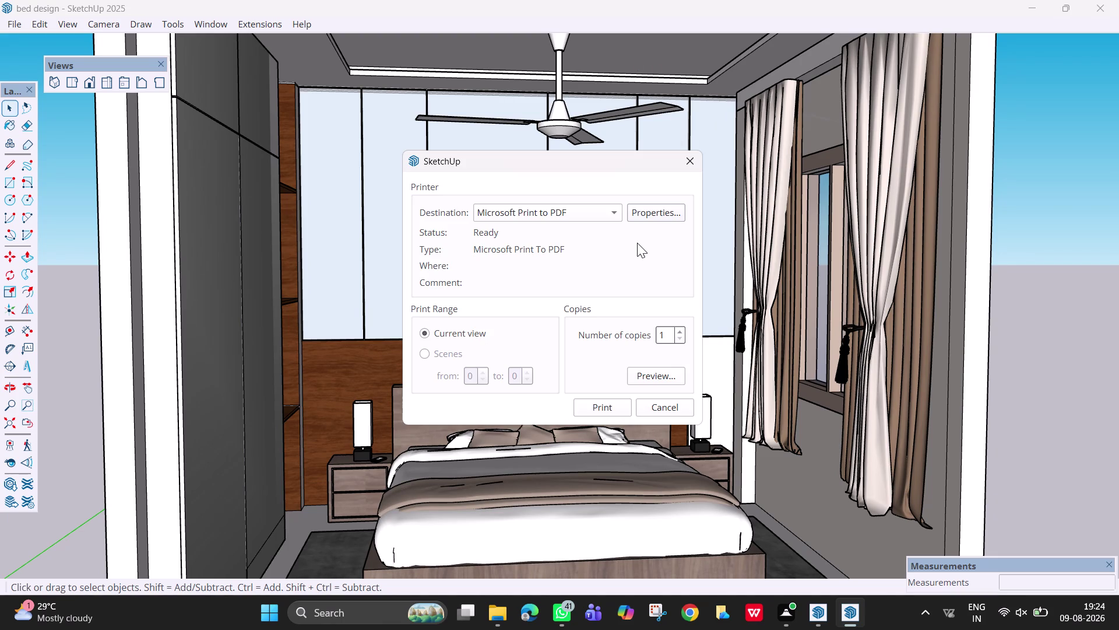
click(649, 373)
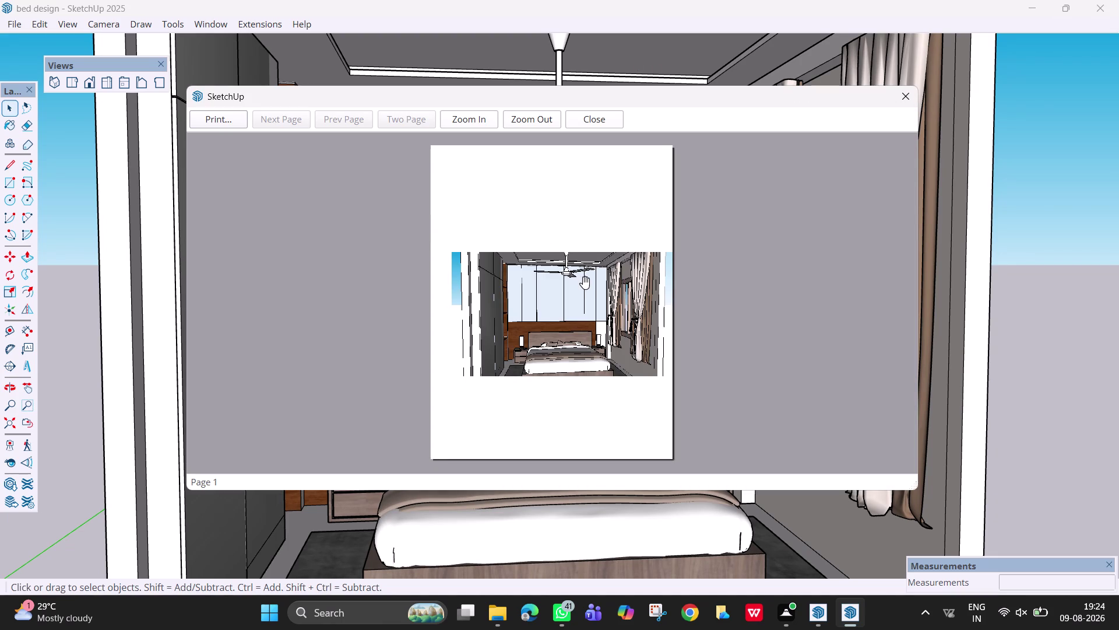
scroll(up, 3)
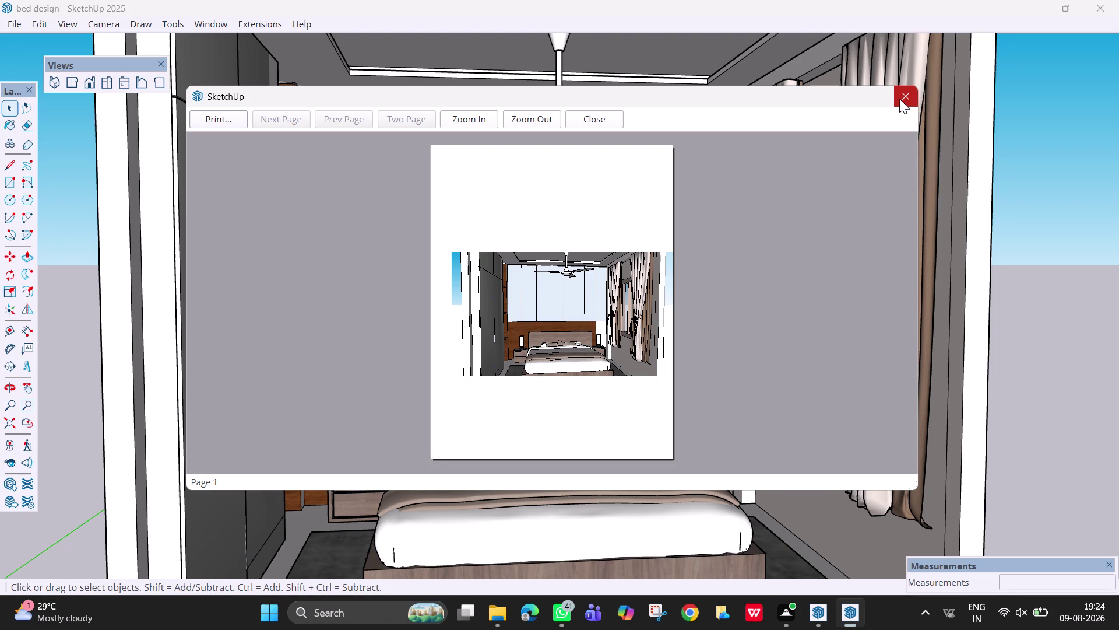
click(212, 120)
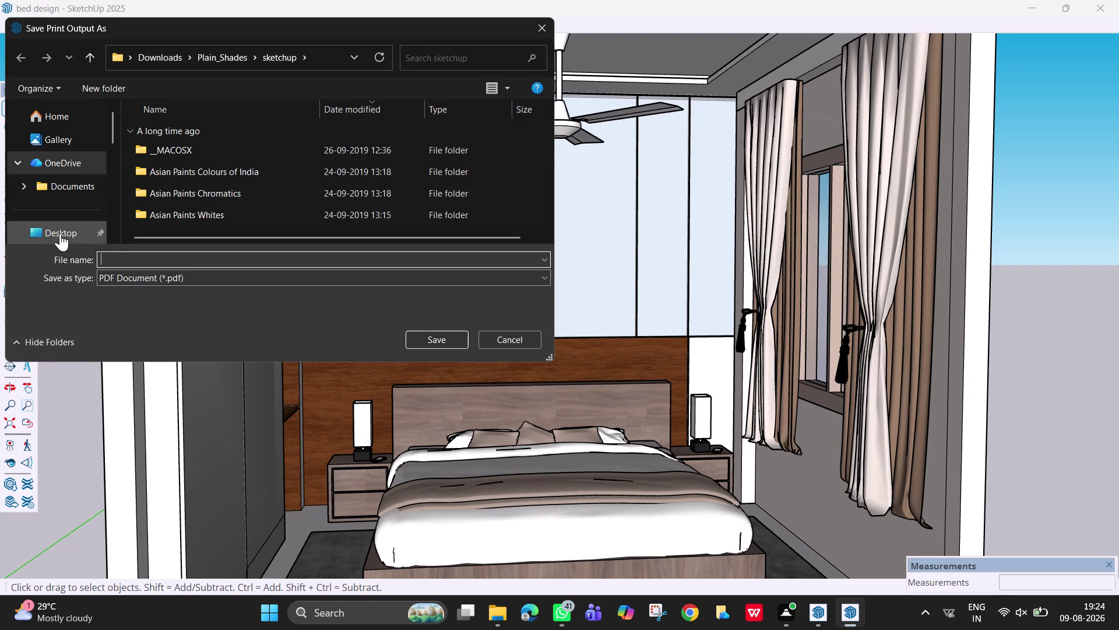
Navigate the save dialog to the sketchup folder under Documents.
scroll(down, 3)
click(67, 188)
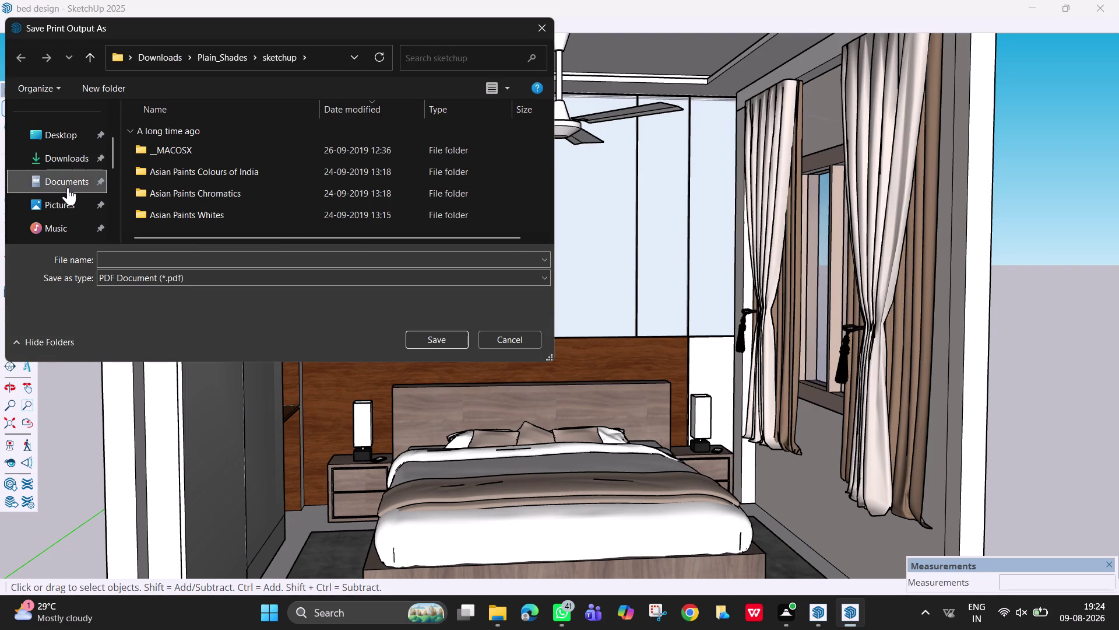
scroll(down, 3)
scroll(down, 3)
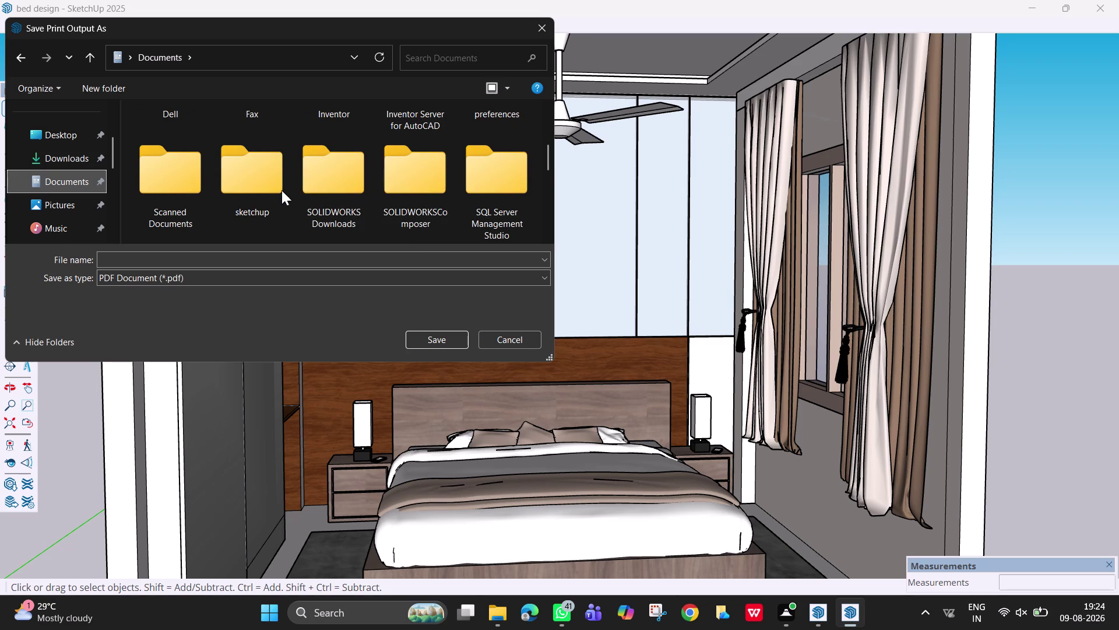
double_click(253, 187)
scroll(down, 3)
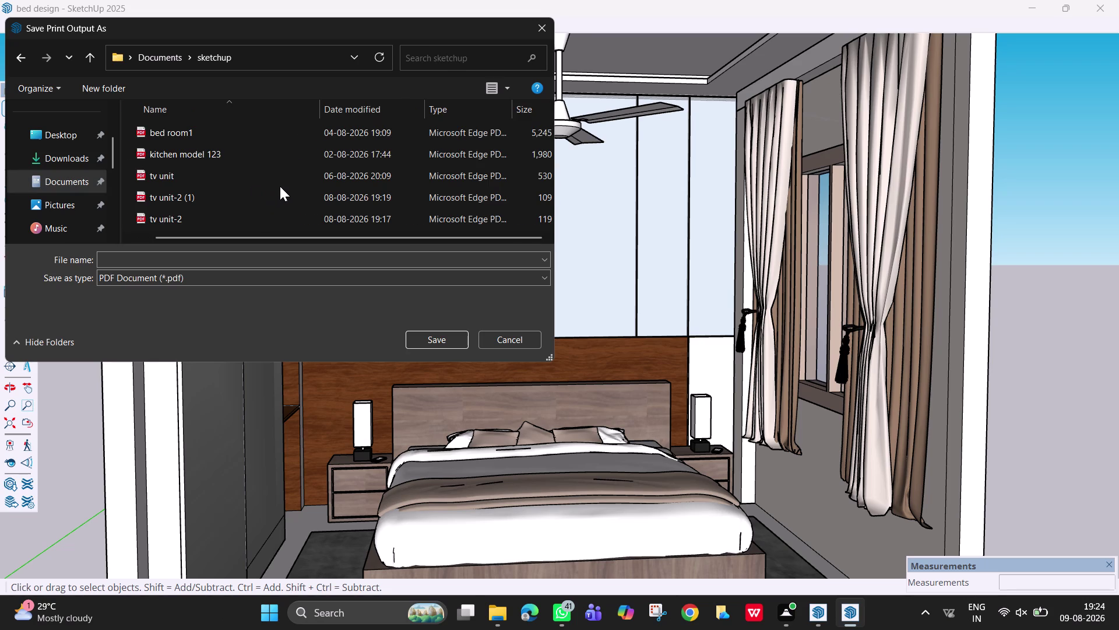
scroll(down, 3)
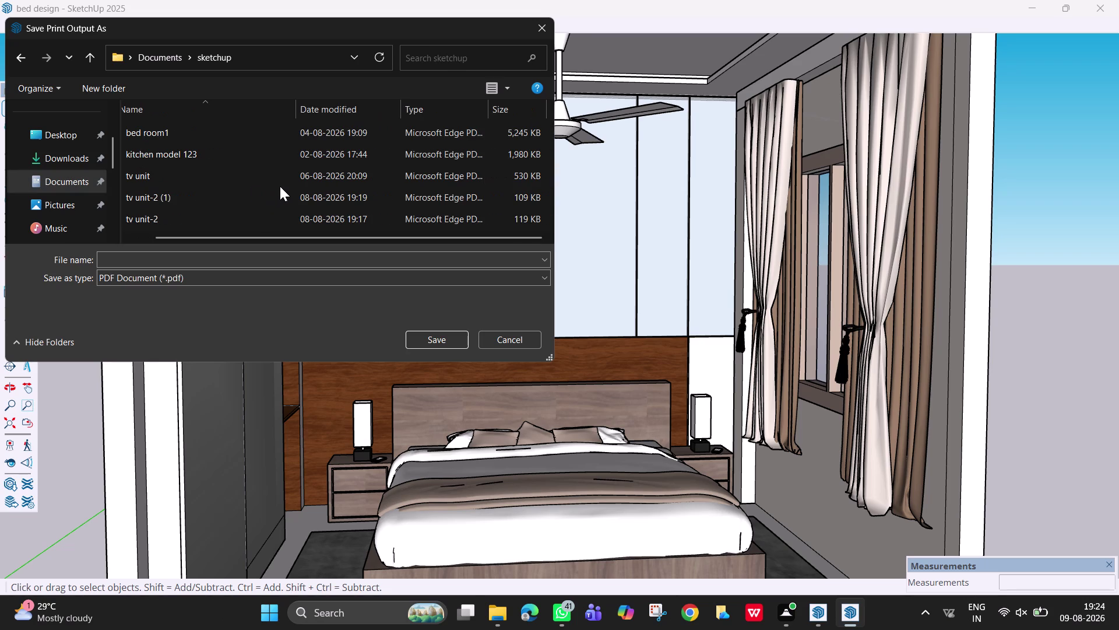
key(ctrl+v)
Enter the file name 'bed model design 29/08' and try to save the PDF.
click(311, 254)
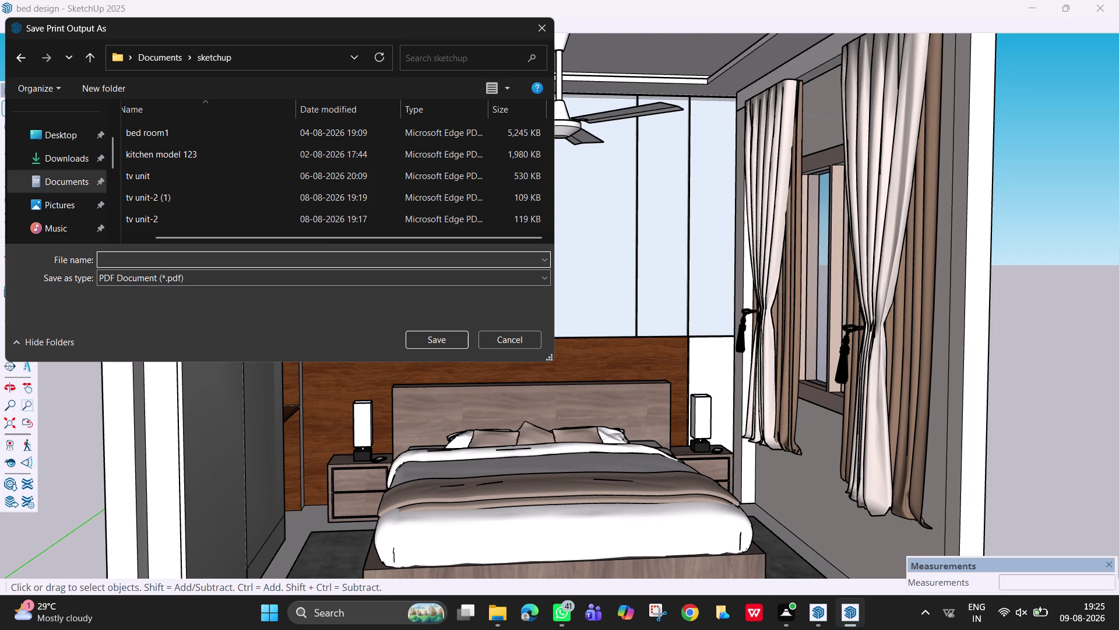
text(bed)
key(space)
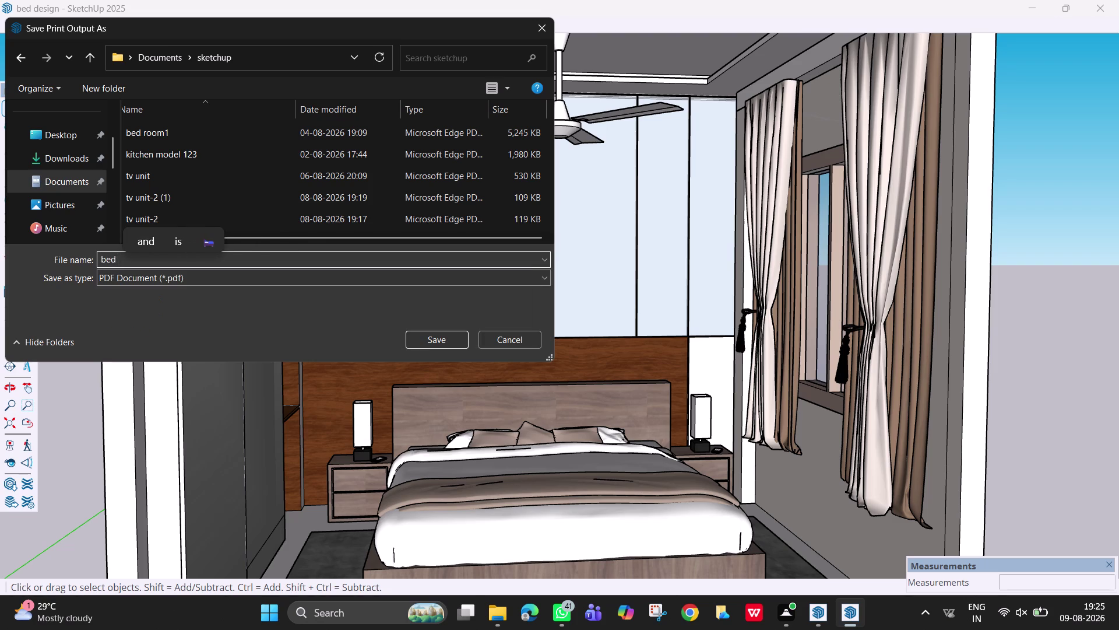
text(mo)
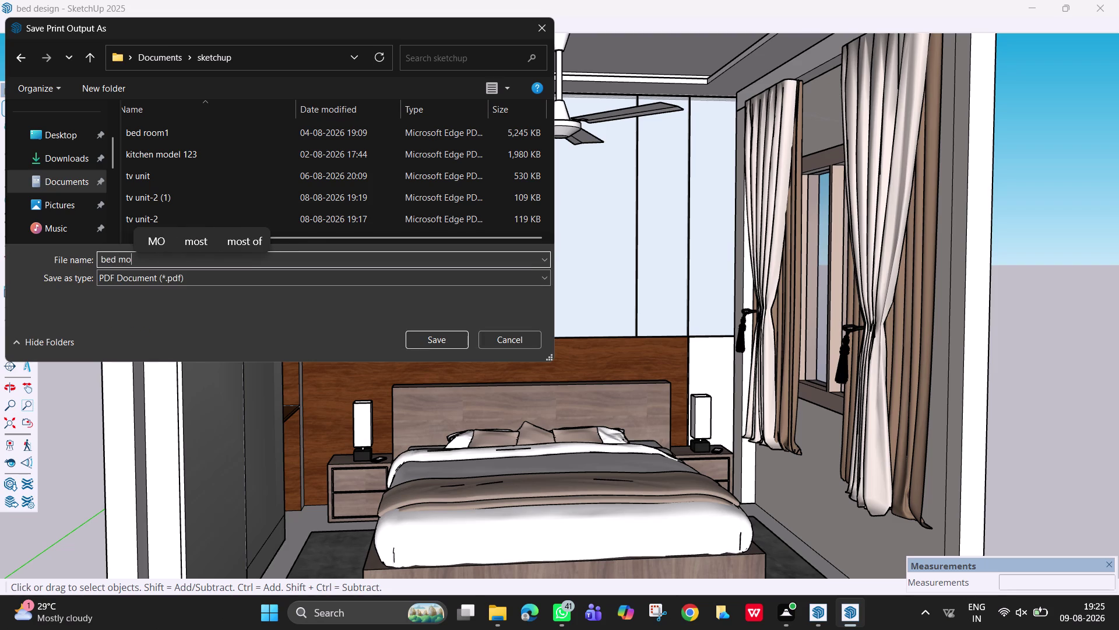
text(del de)
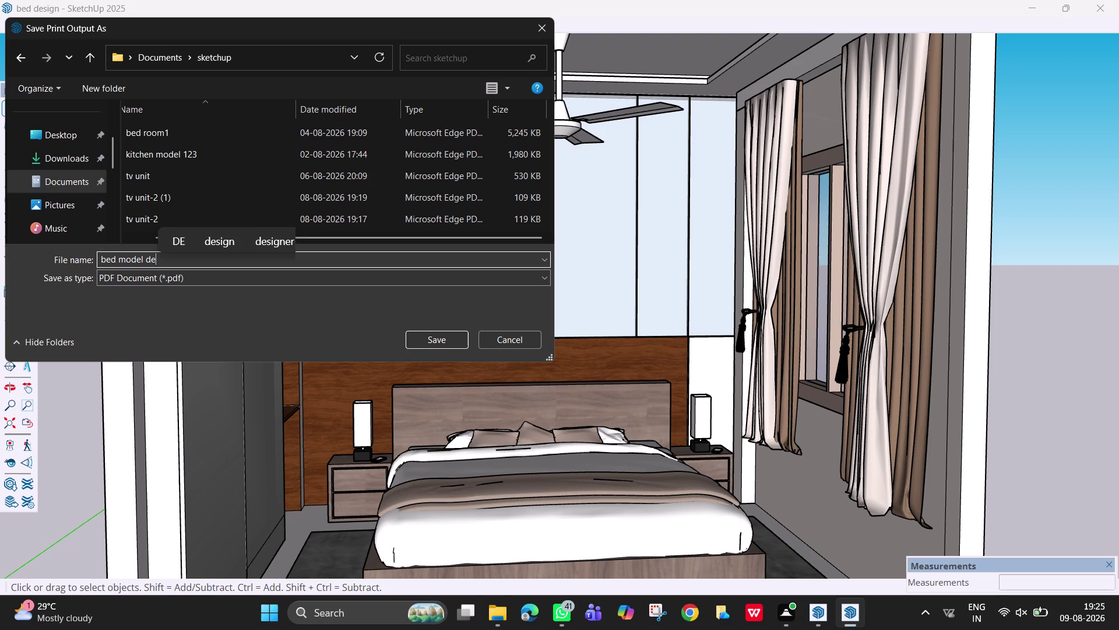
text(sign)
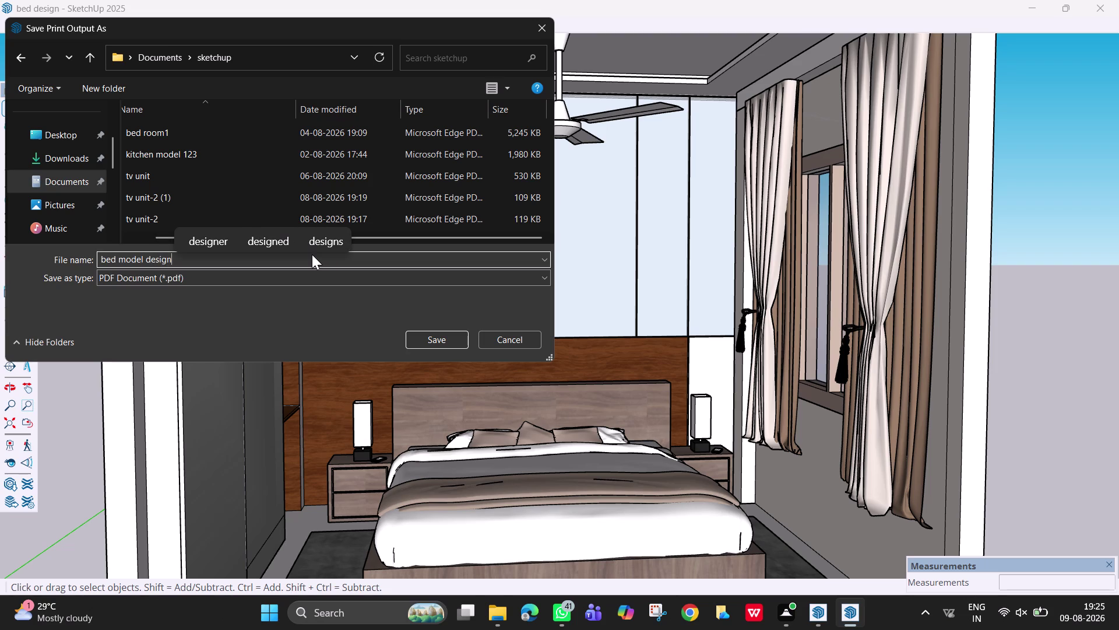
key(space)
text(29)
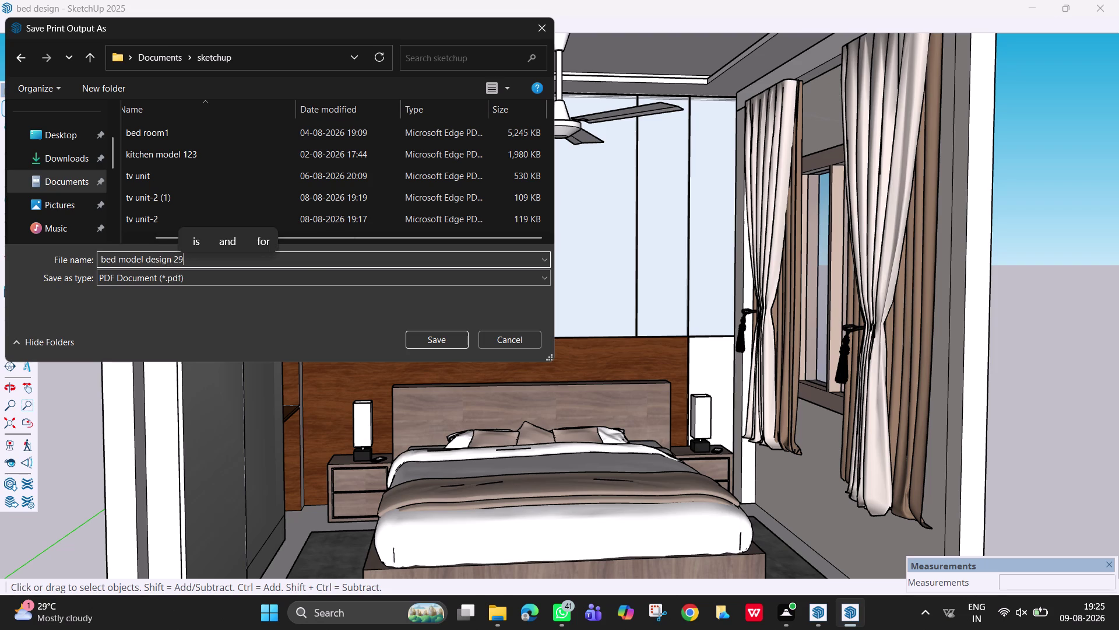
text(/08)
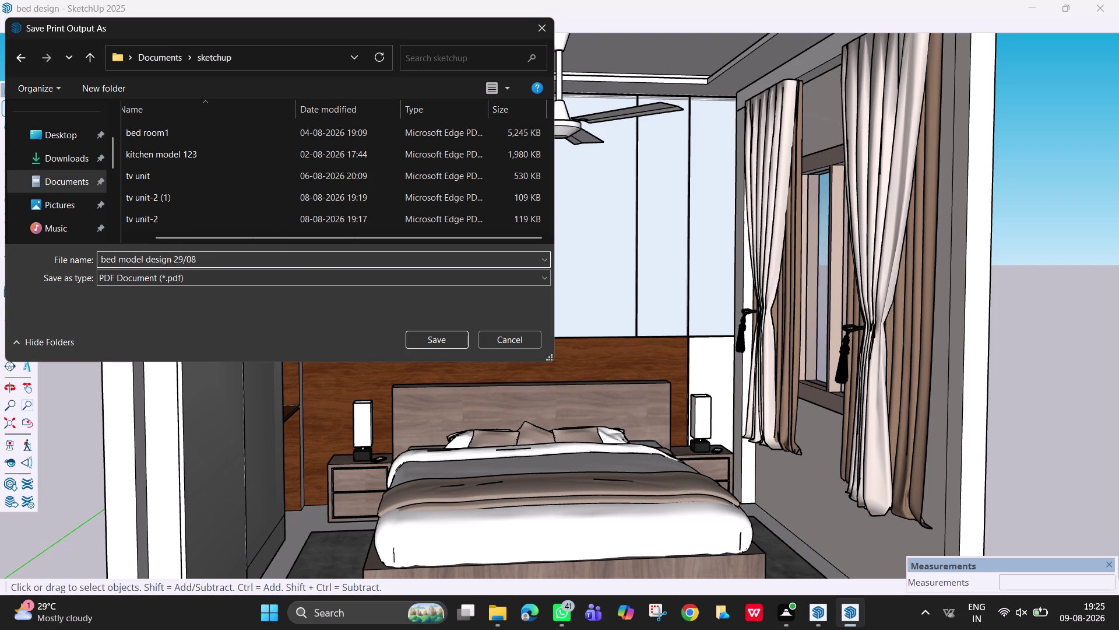
click(421, 341)
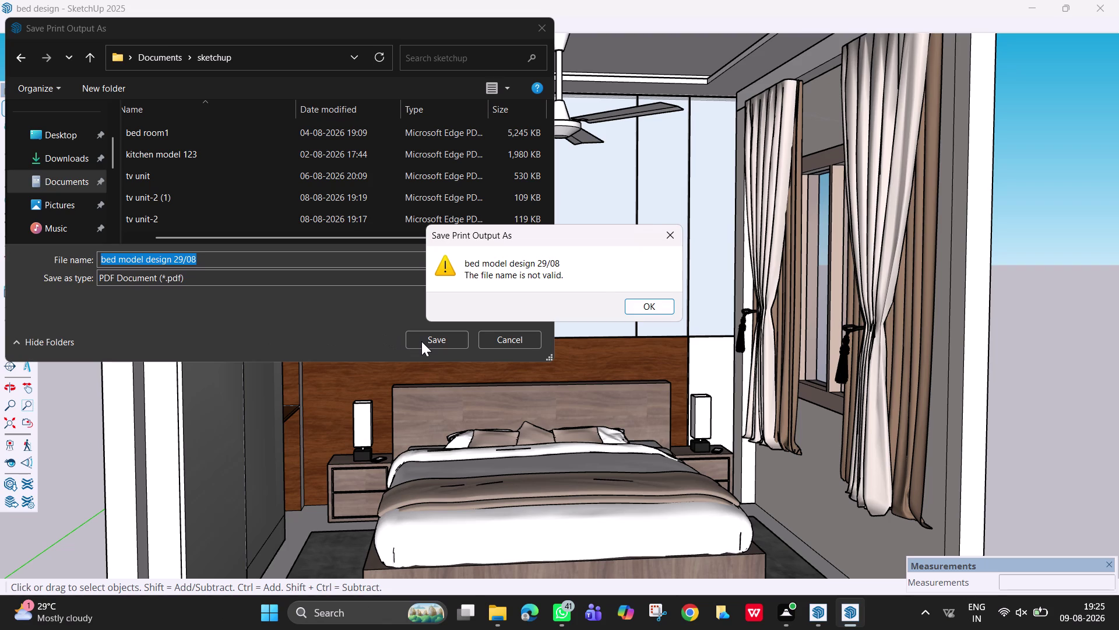
Dismiss the invalid-name warning and clear the rejected file name.
click(663, 313)
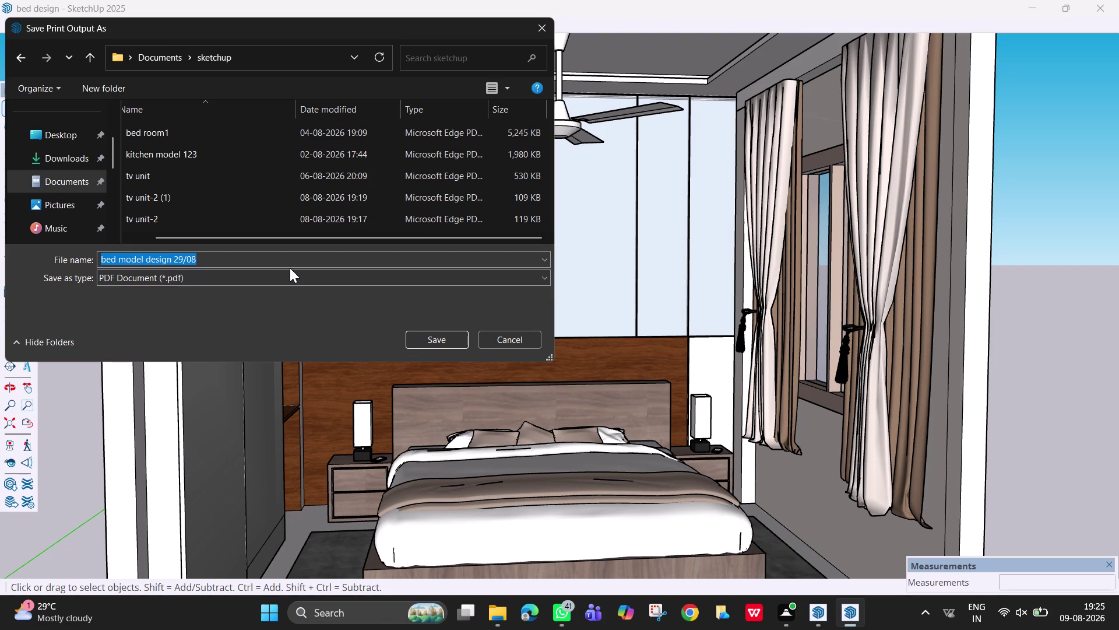
click(271, 261)
key(BackSpace)
key(BackSpace)
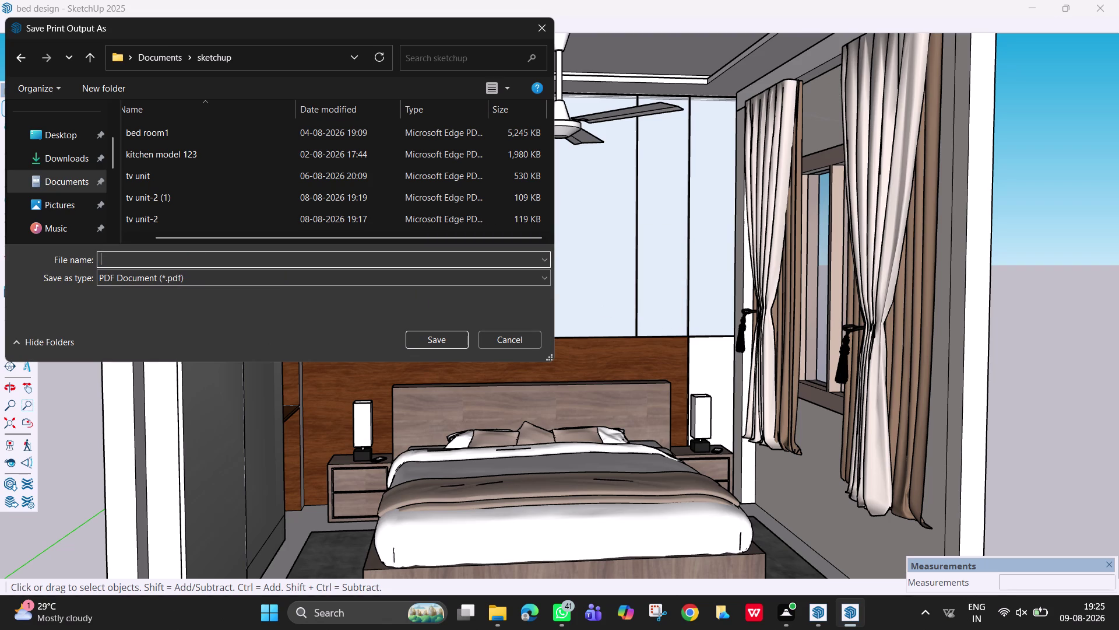
key(BackSpace)
key(BackSpace)
key(BackSpace)
Rename the PDF to 'bed model09' and save it.
text(bed)
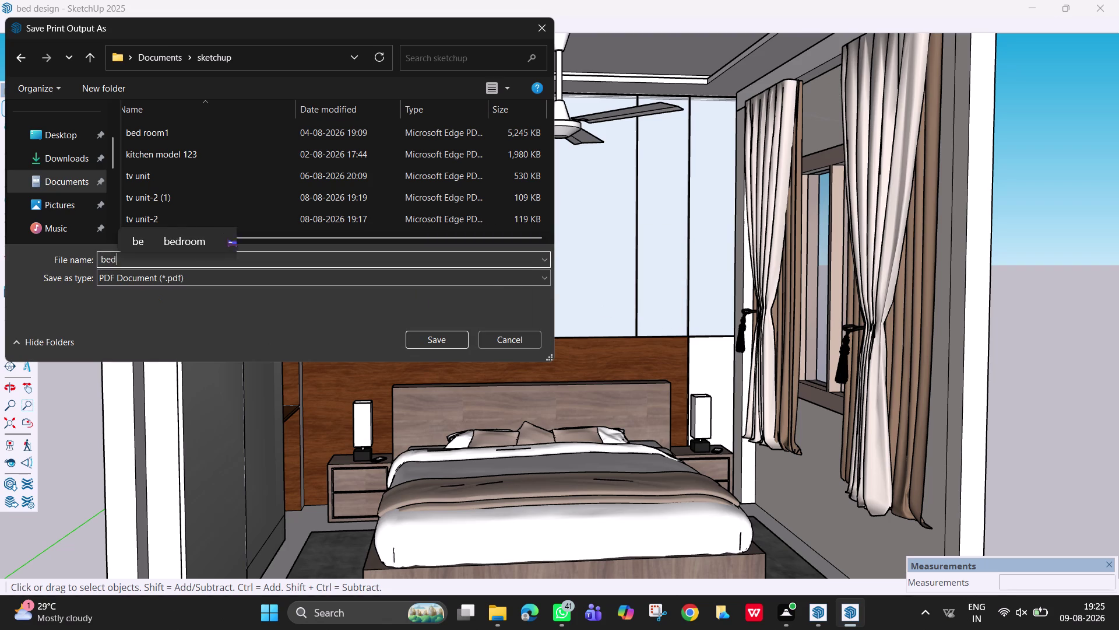
key(space)
text(mode)
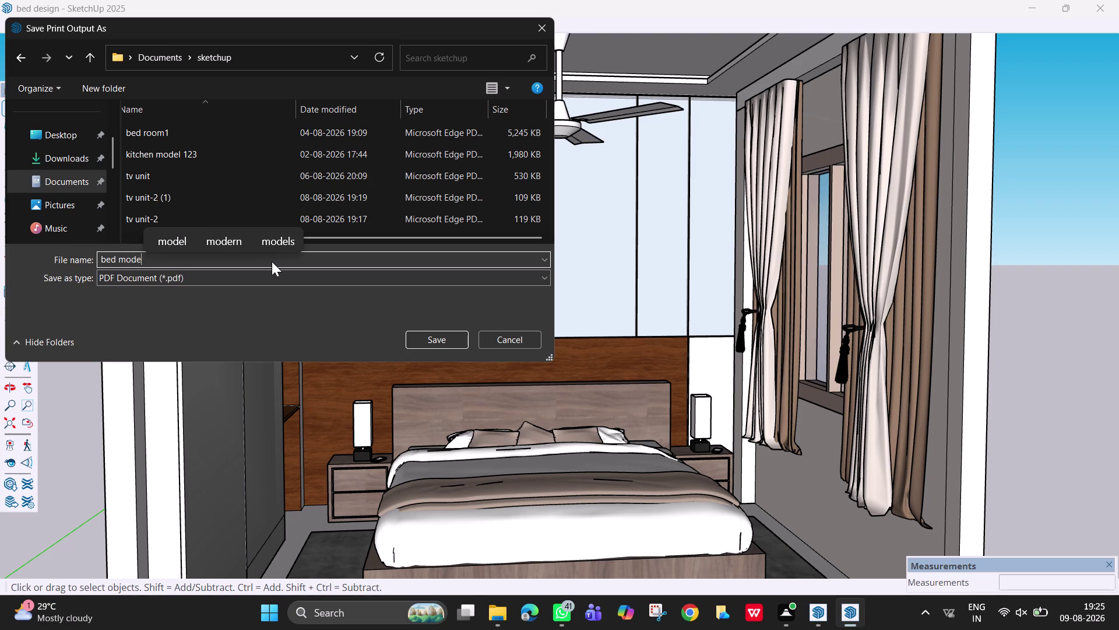
key(l)
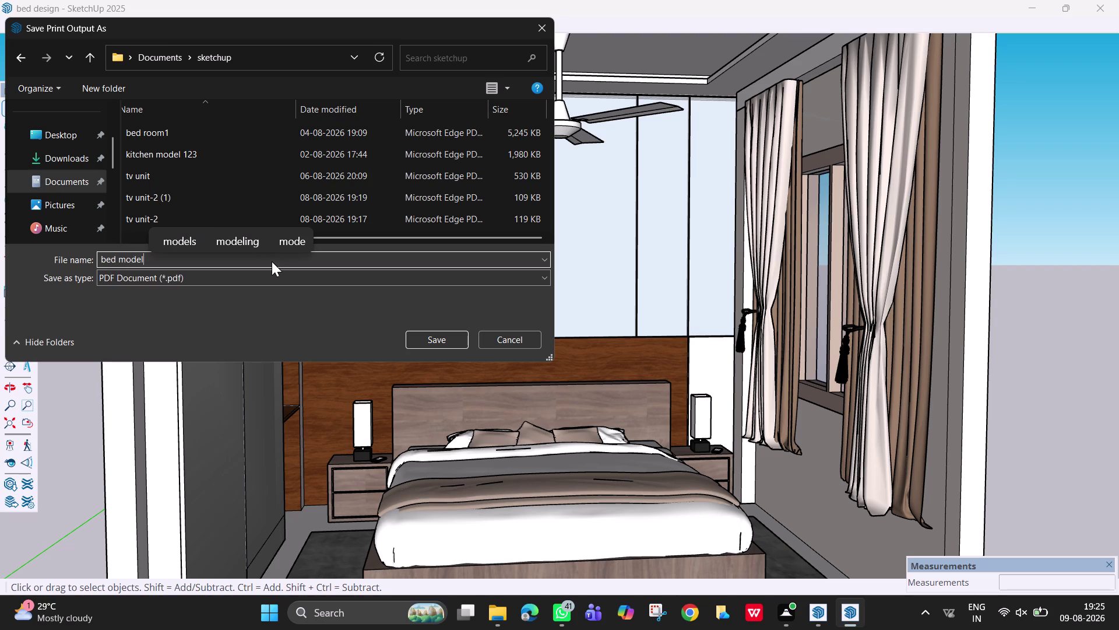
text(22)
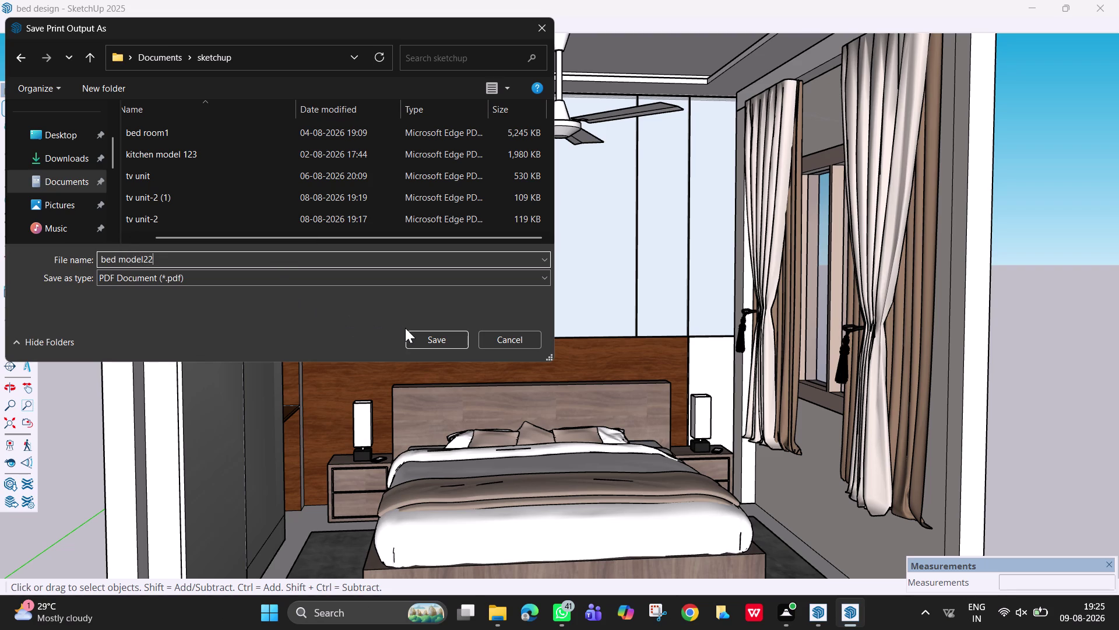
key(BackSpace)
key(BackSpace)
text(09)
click(454, 344)
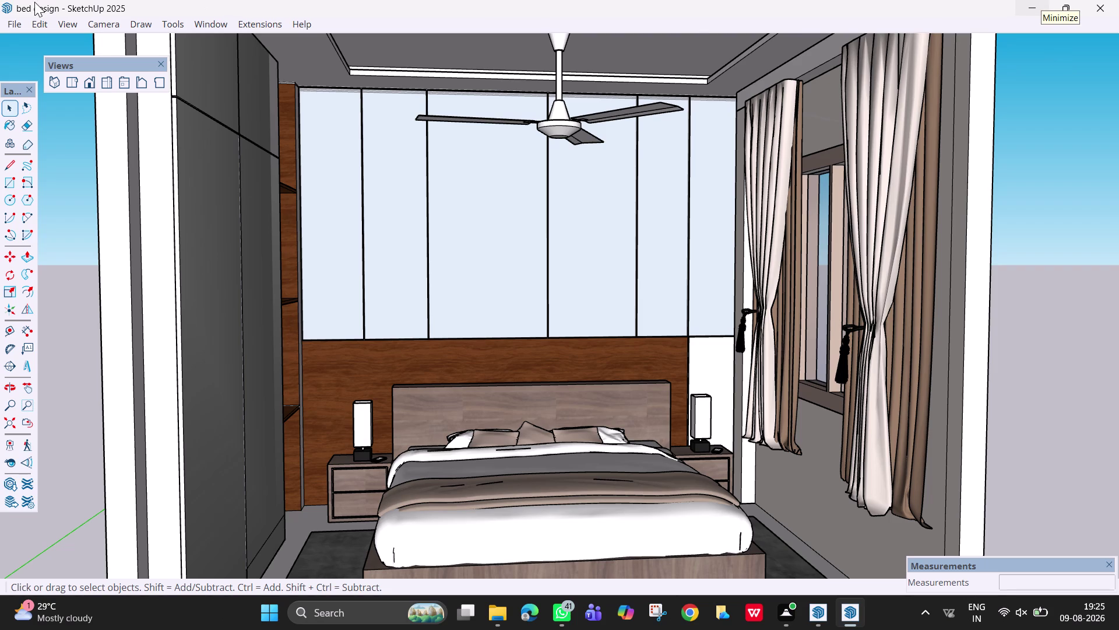
click(10, 28)
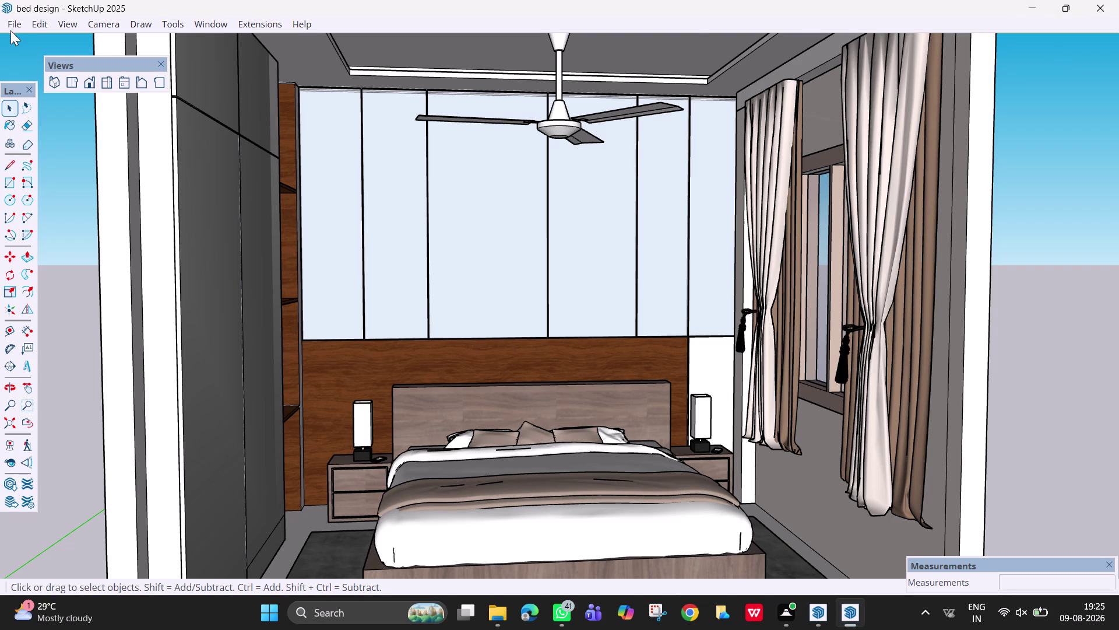
Save As with ' 09' appended to 'bed design', then close the model window.
click(17, 22)
click(17, 22)
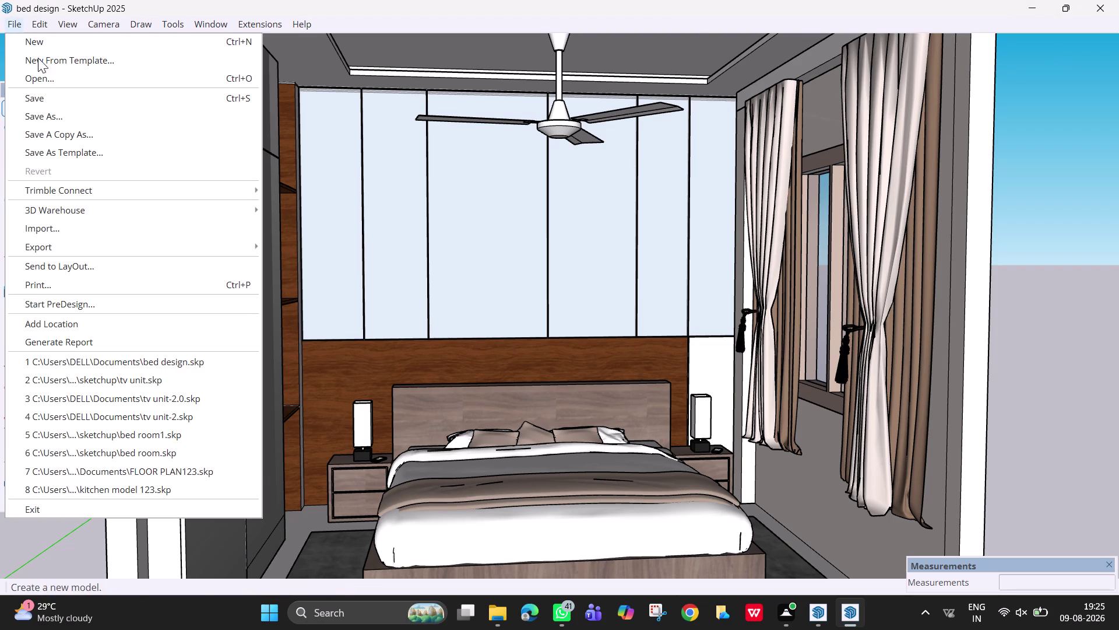
click(88, 119)
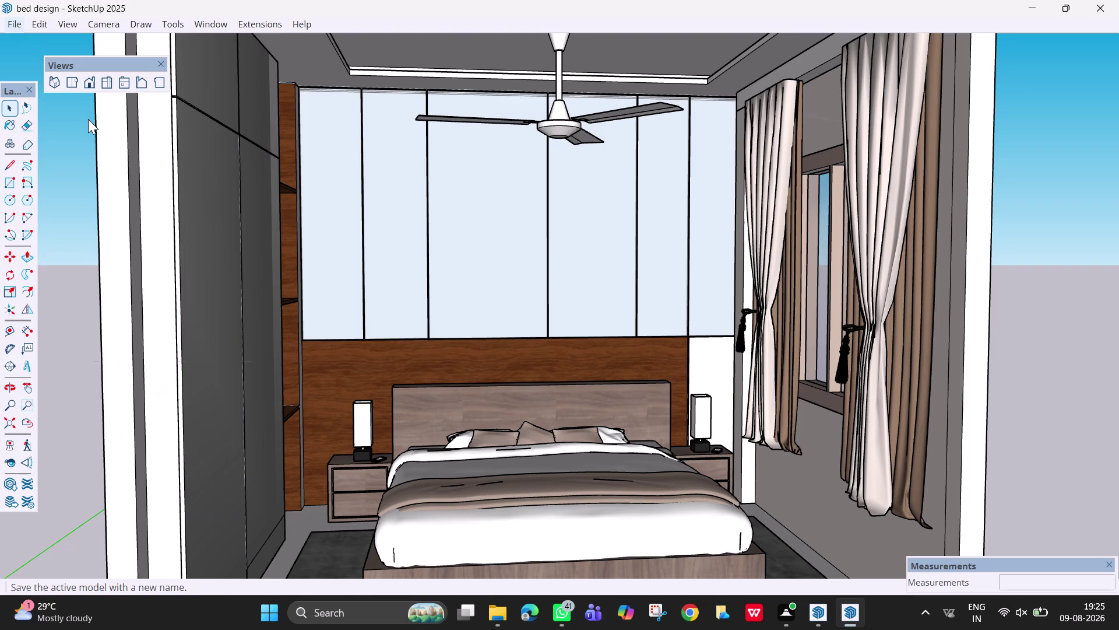
click(159, 251)
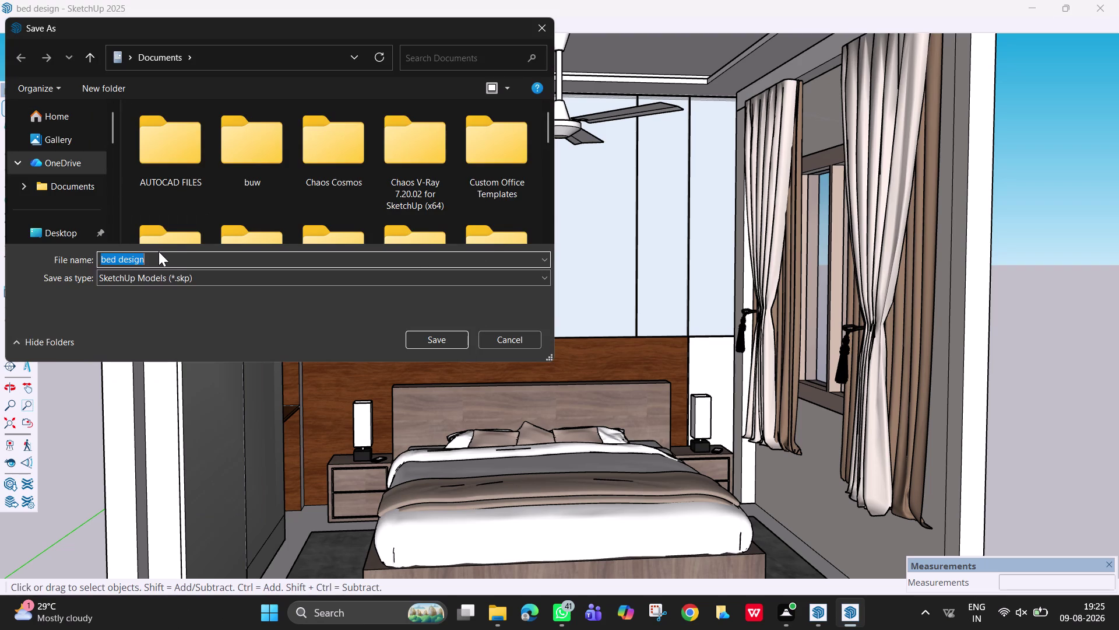
click(164, 262)
key(space)
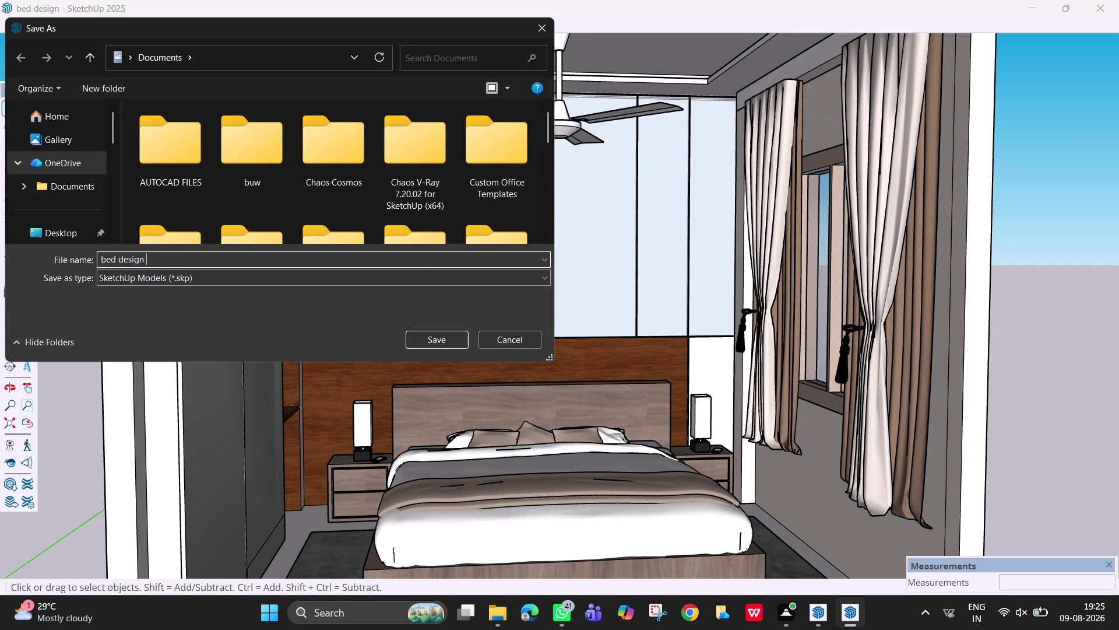
text(09)
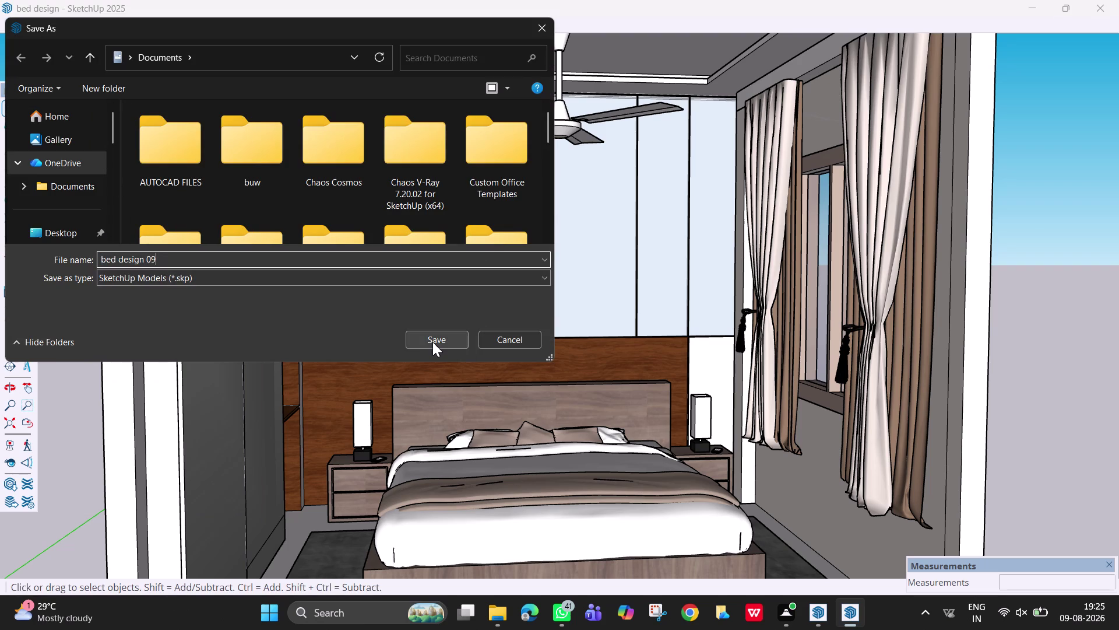
click(433, 341)
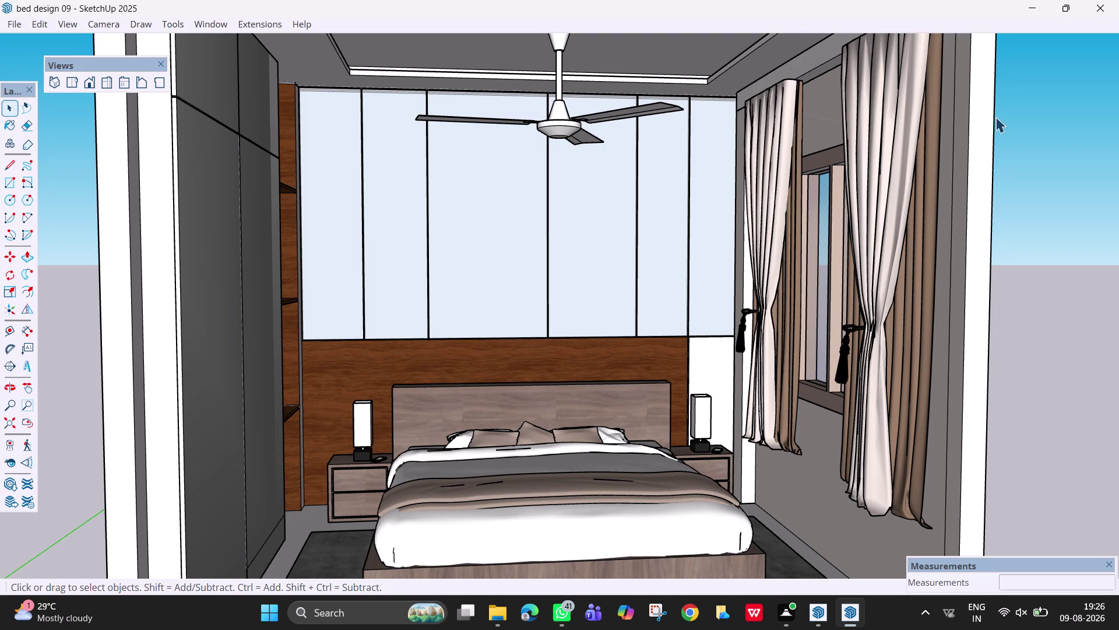
click(1035, 0)
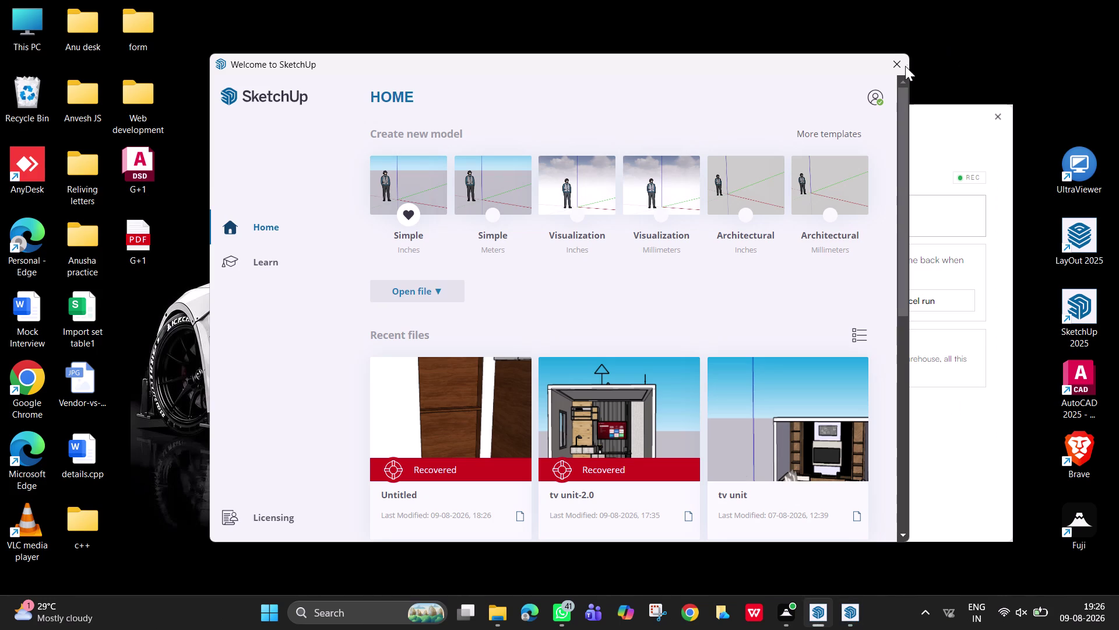